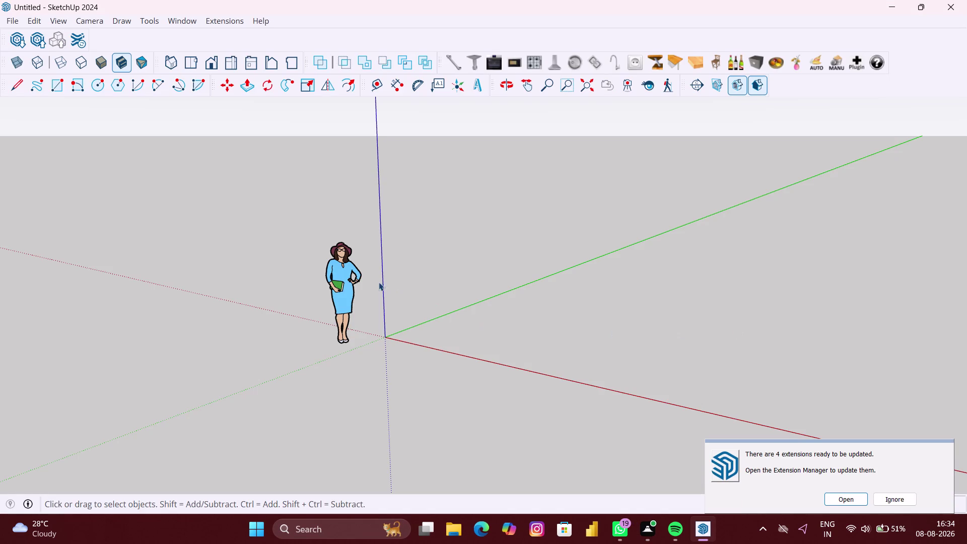
Delete the default human scale figure and orbit around the empty axes.
click(353, 282)
key(Delete)
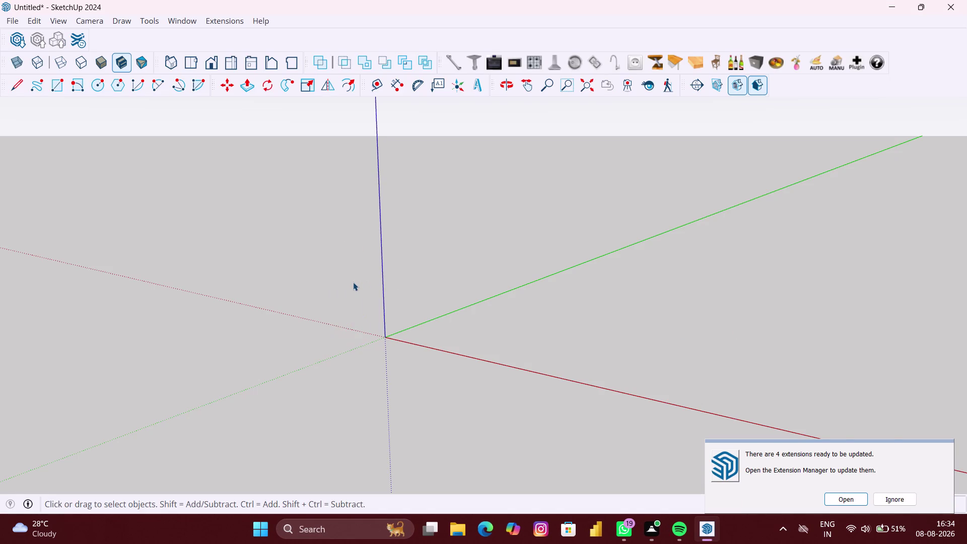
scroll(down, 3)
middle_drag(358, 300, 504, 341)
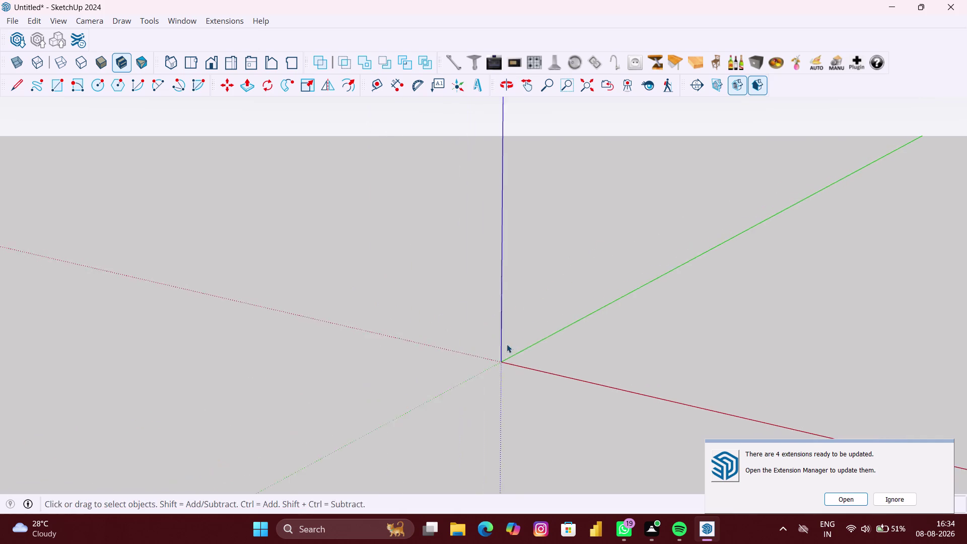
middle_drag(515, 347, 766, 363)
middle_drag(748, 315, 671, 326)
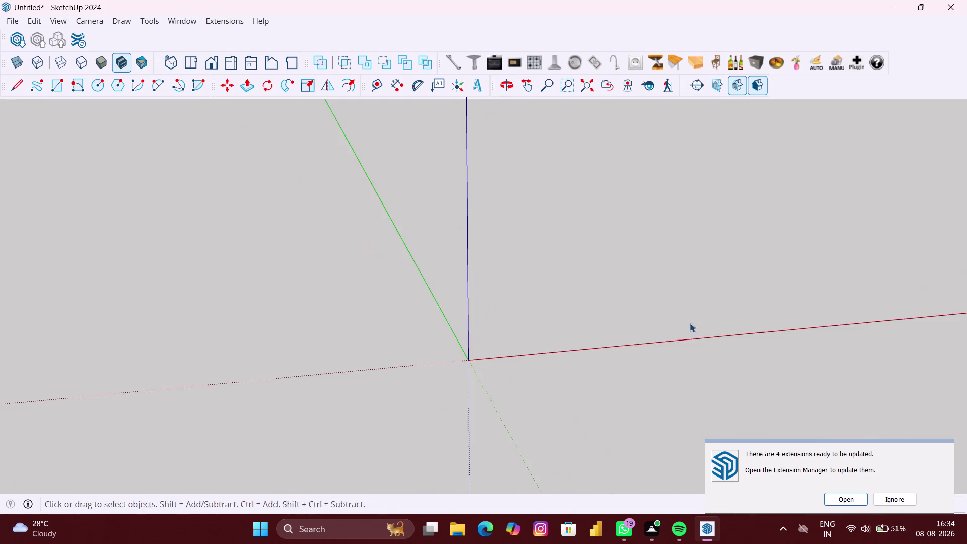
middle_drag(688, 323, 617, 300)
middle_drag(737, 311, 648, 330)
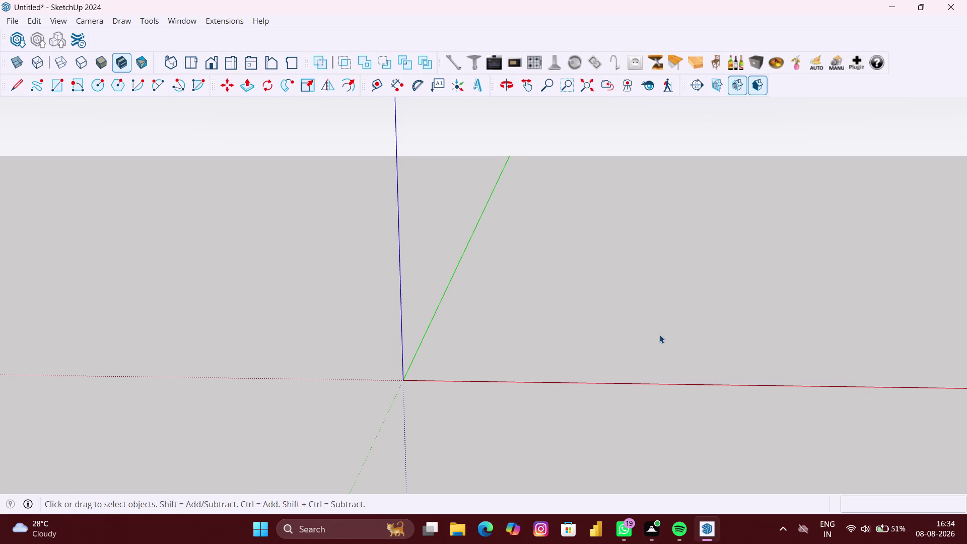
Draw a 10' × 10' floor rectangle on the ground plane.
key(r)
click(571, 246)
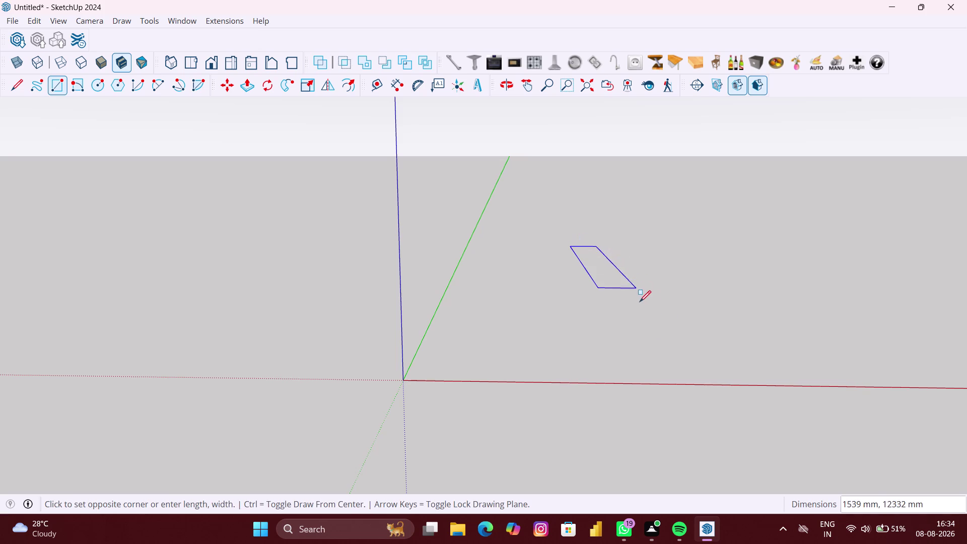
text(10)
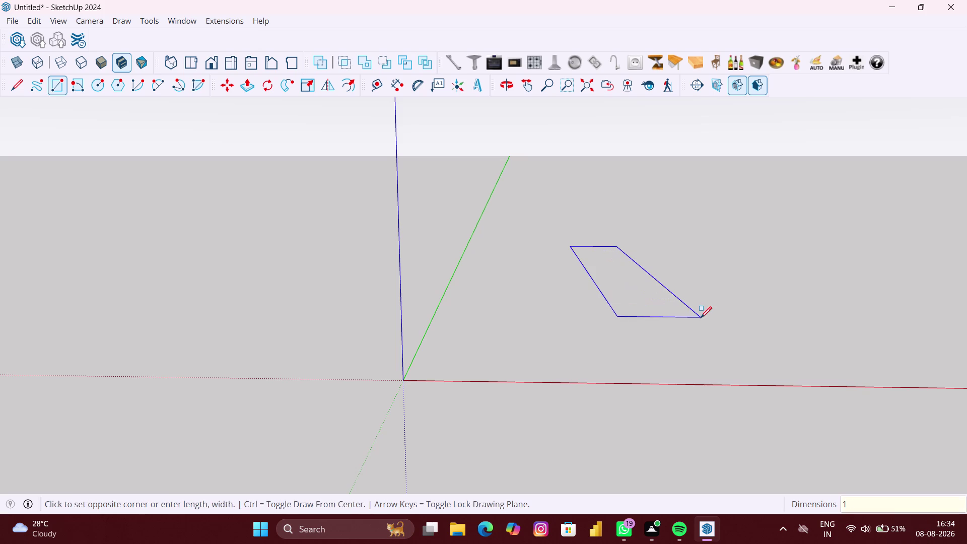
text(',10)
text(')
key(Return)
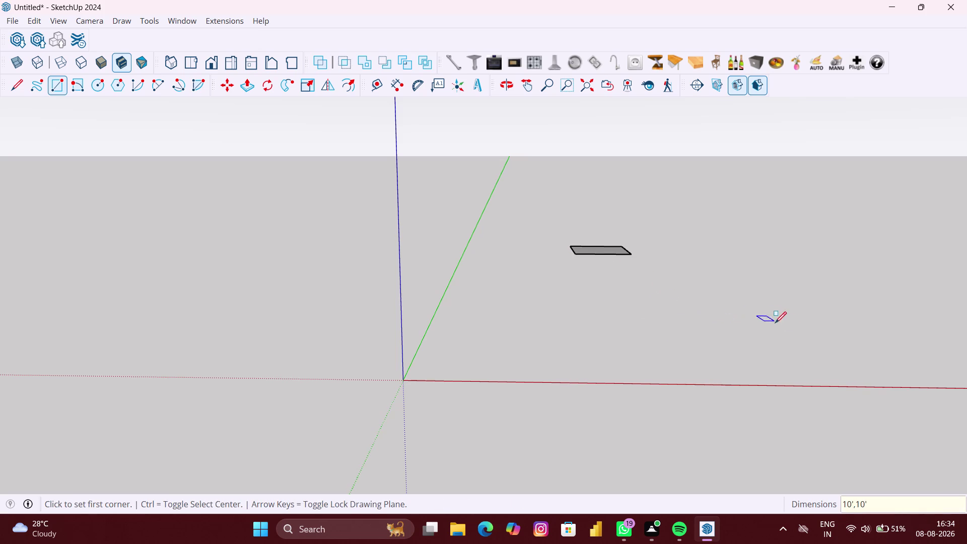
Orbit and zoom to frame the floor square from above.
middle_drag(795, 320, 718, 370)
scroll(up, 3)
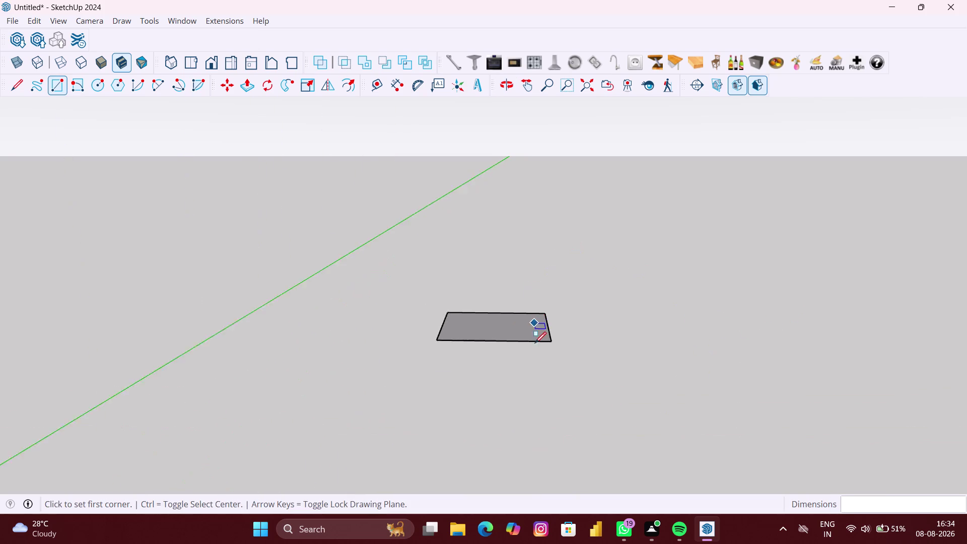
scroll(up, 3)
key(space)
middle_drag(515, 323, 516, 392)
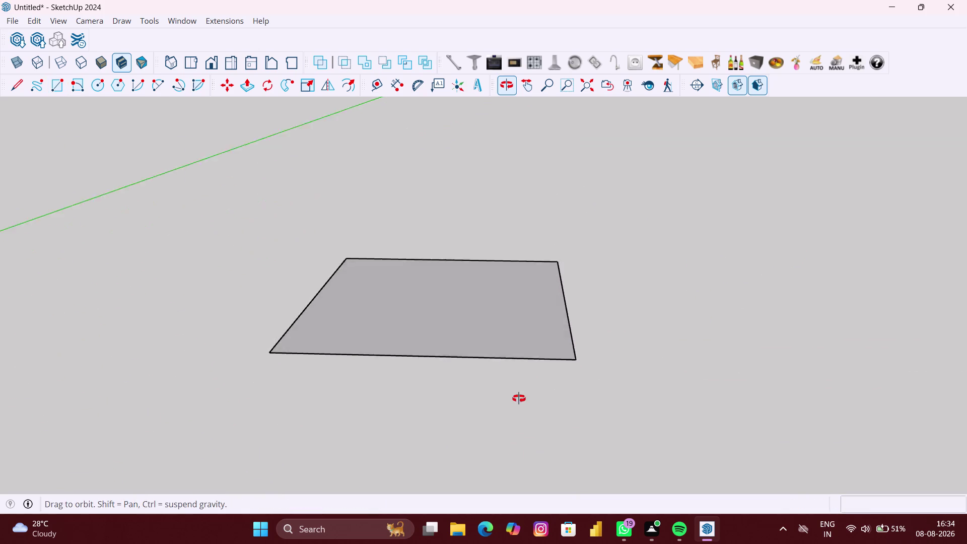
middle_drag(516, 392, 519, 399)
scroll(up, 3)
middle_drag(493, 336, 498, 382)
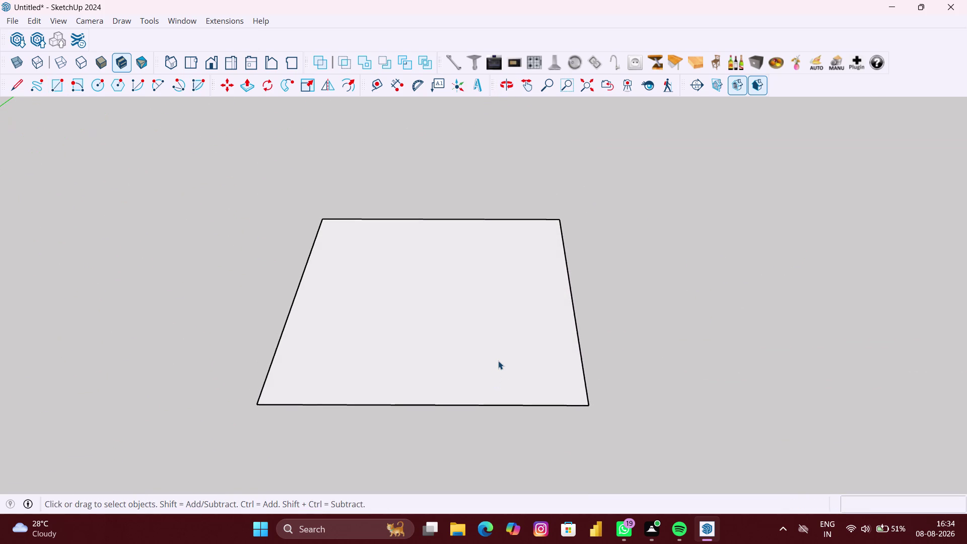
scroll(up, 3)
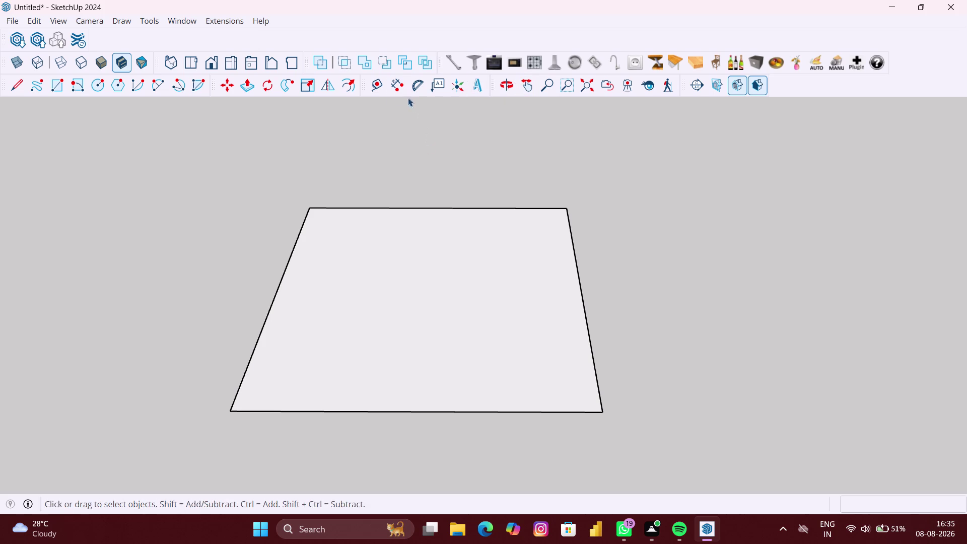
Place a guide 6 inches inside the left floor edge.
click(380, 87)
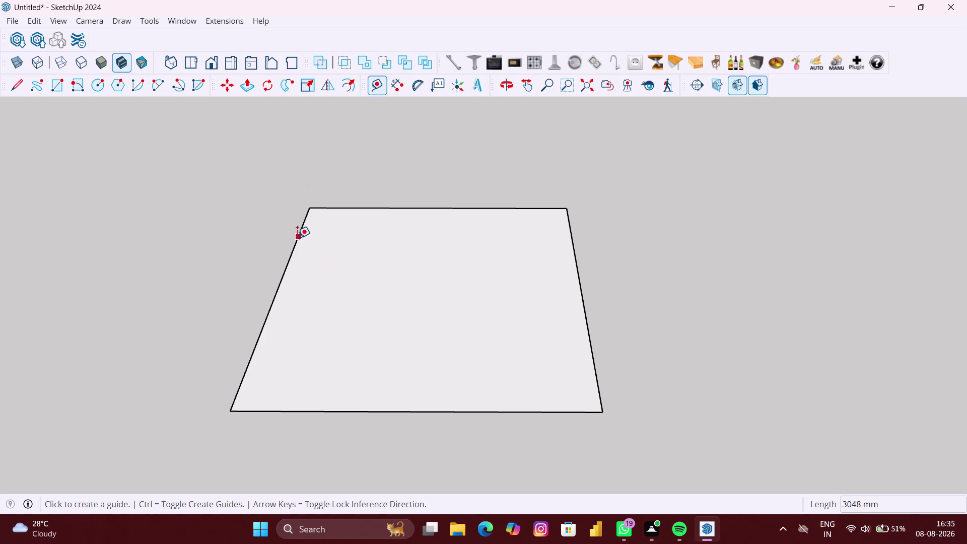
click(297, 237)
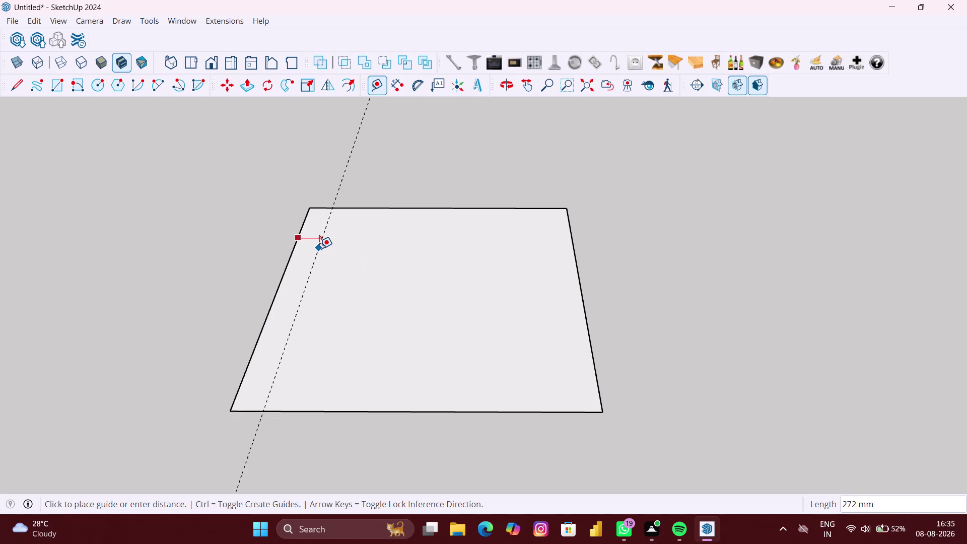
text(6")
key(Return)
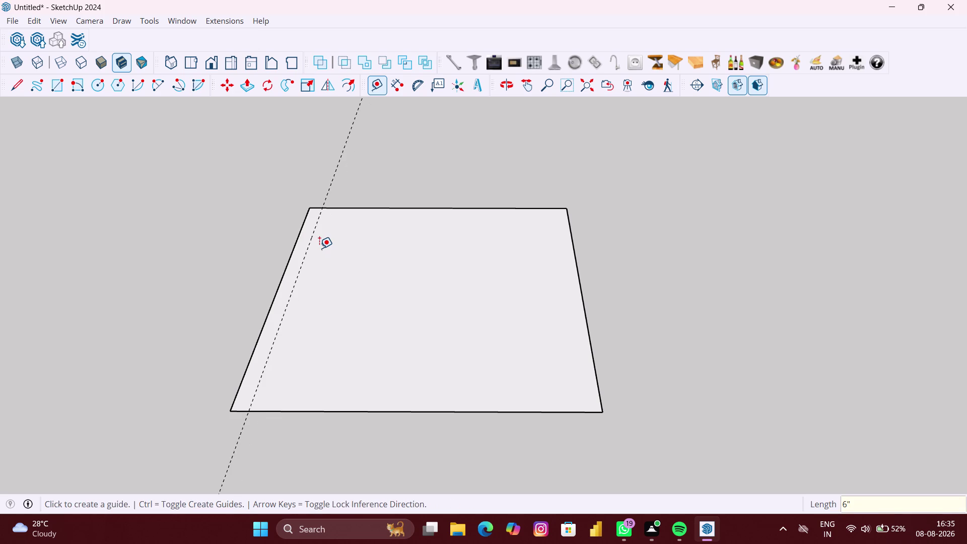
Place a guide 9 inches inside the back floor edge.
click(429, 208)
text(9)
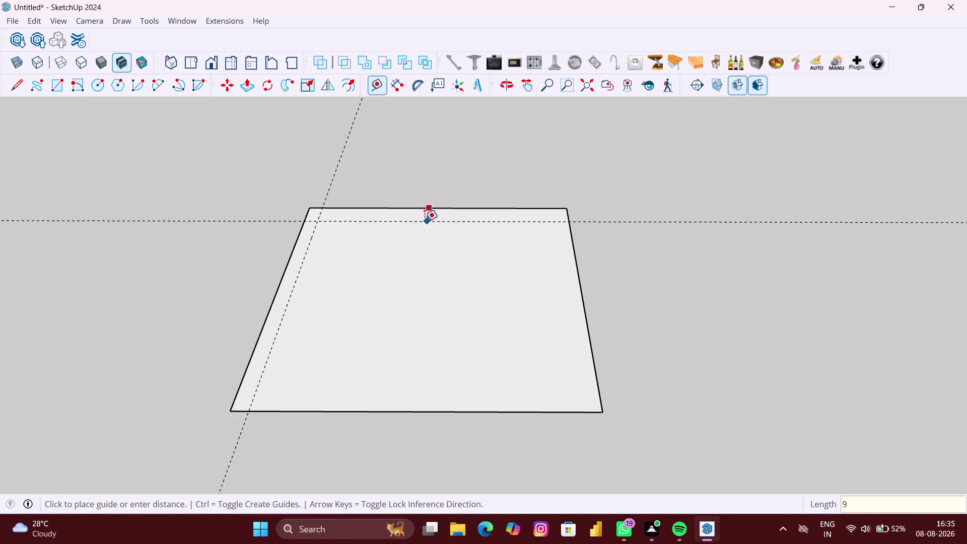
text(")
key(Return)
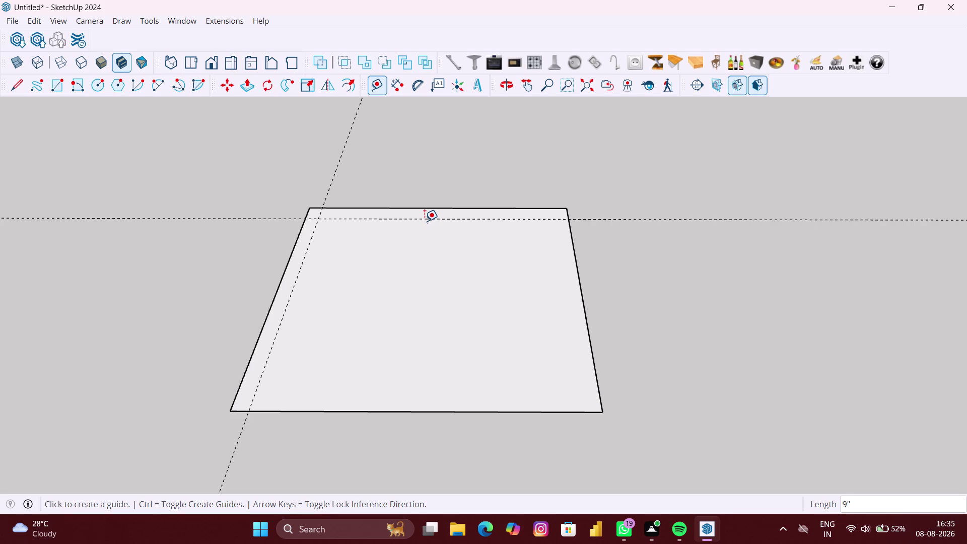
Place a guide 1190 mm beyond the 6-inch left guide.
click(324, 214)
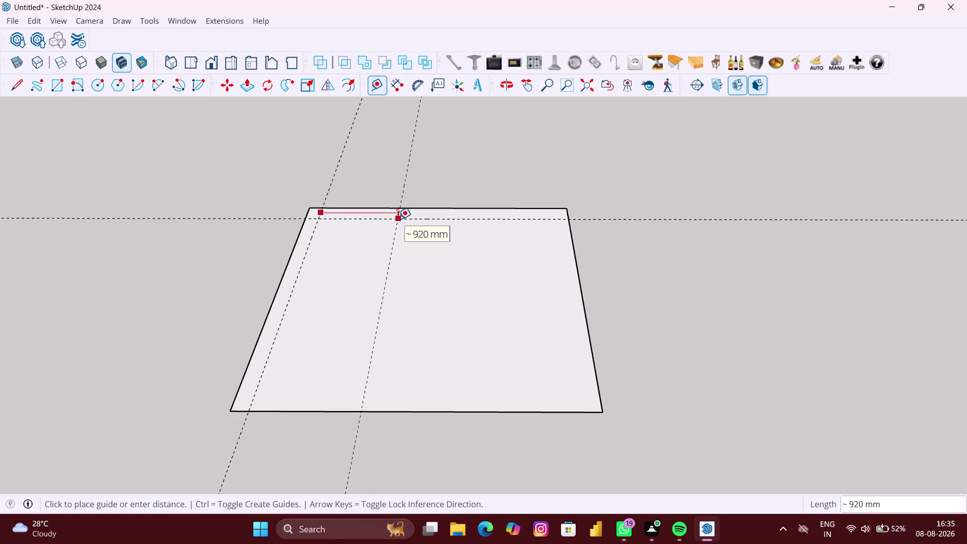
text(119)
key(0)
text(MM)
key(Return)
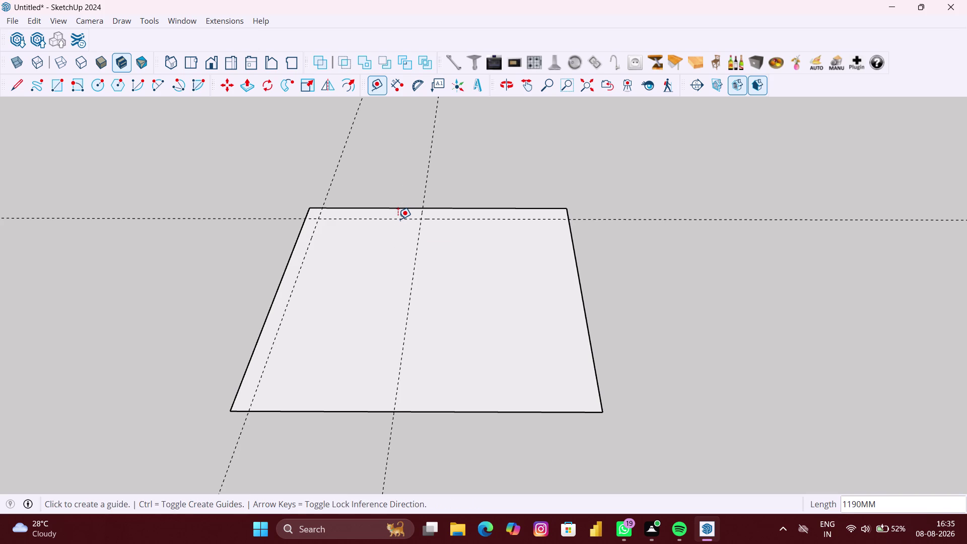
click(422, 198)
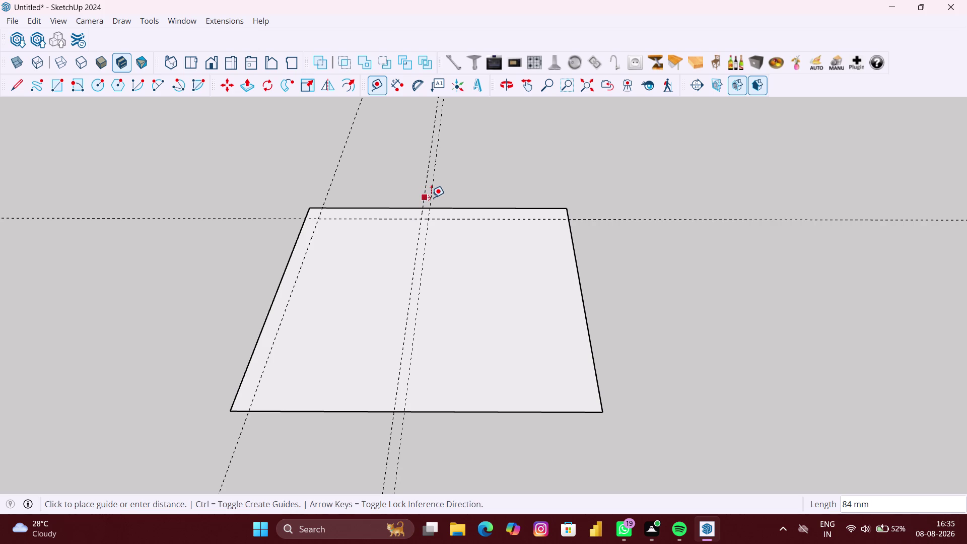
Place a guide 6 inches beyond the 1190 mm guide.
key(6)
key(shift+quotedbl)
key(Return)
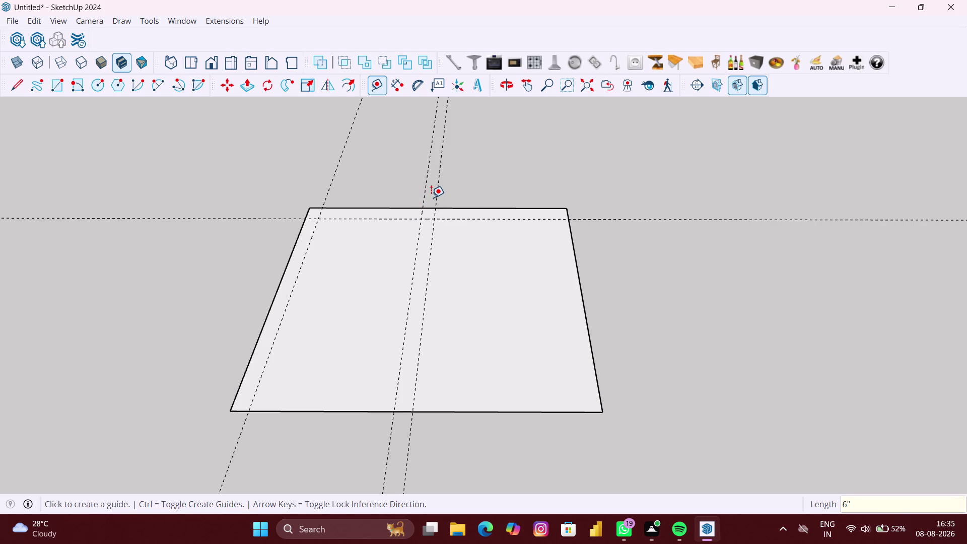
key(space)
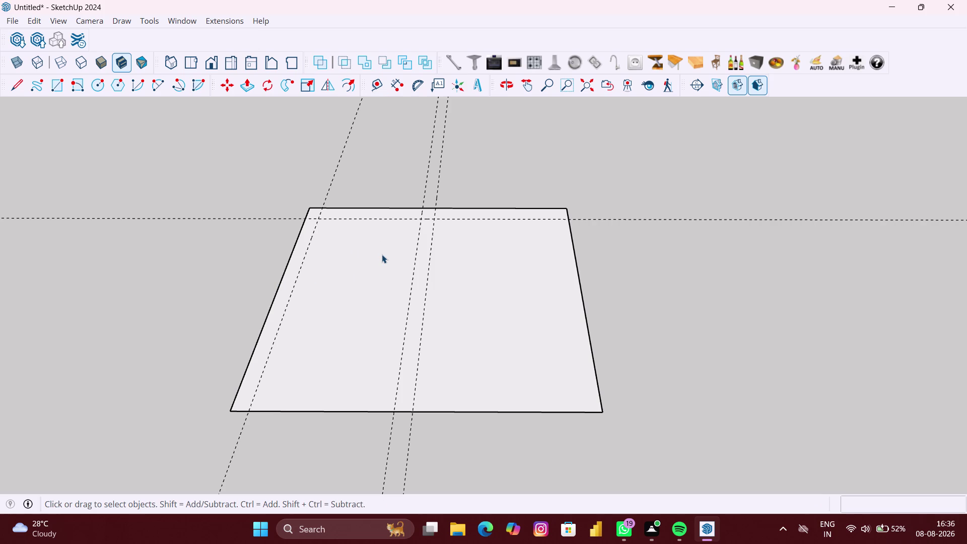
click(377, 90)
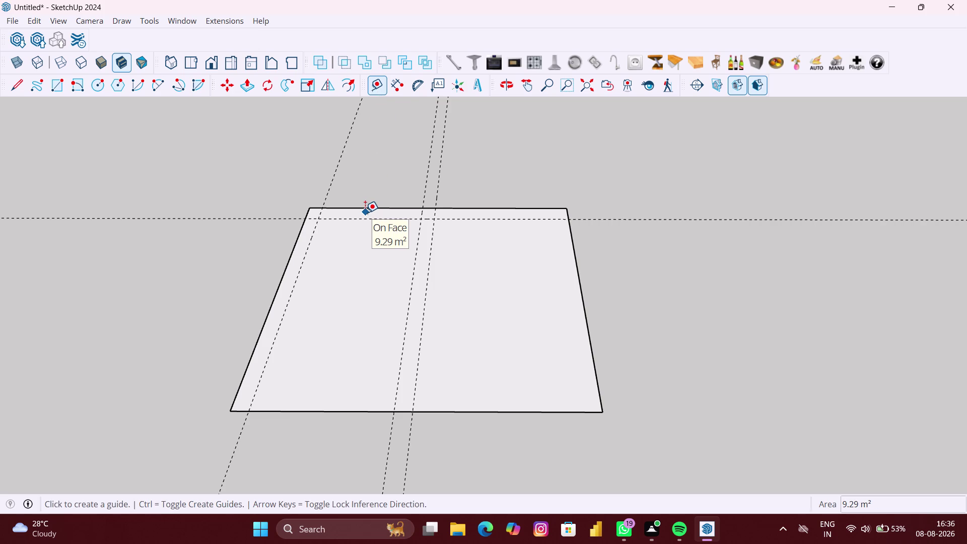
click(375, 221)
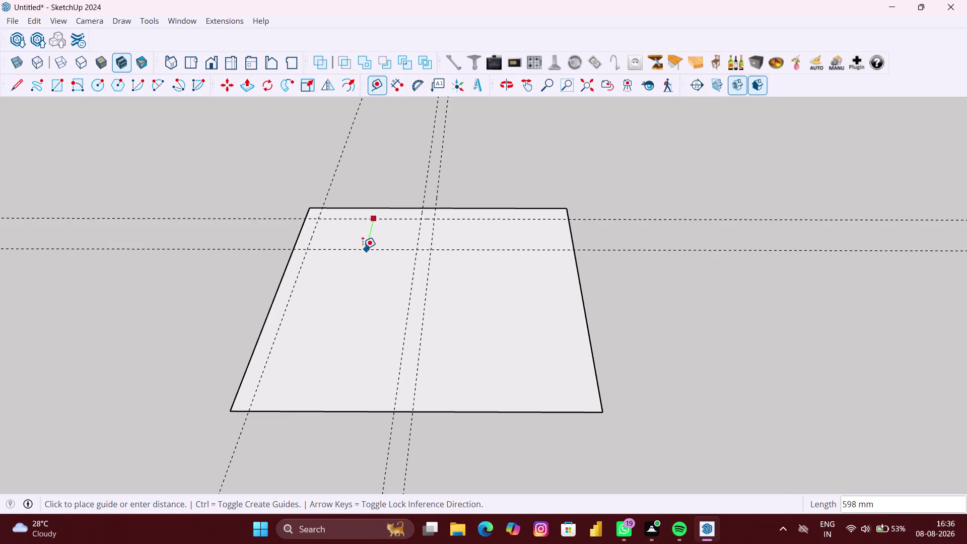
Add a 380 mm guide forward of the 9-inch back guide, direction locked with the arrow key.
key(Up)
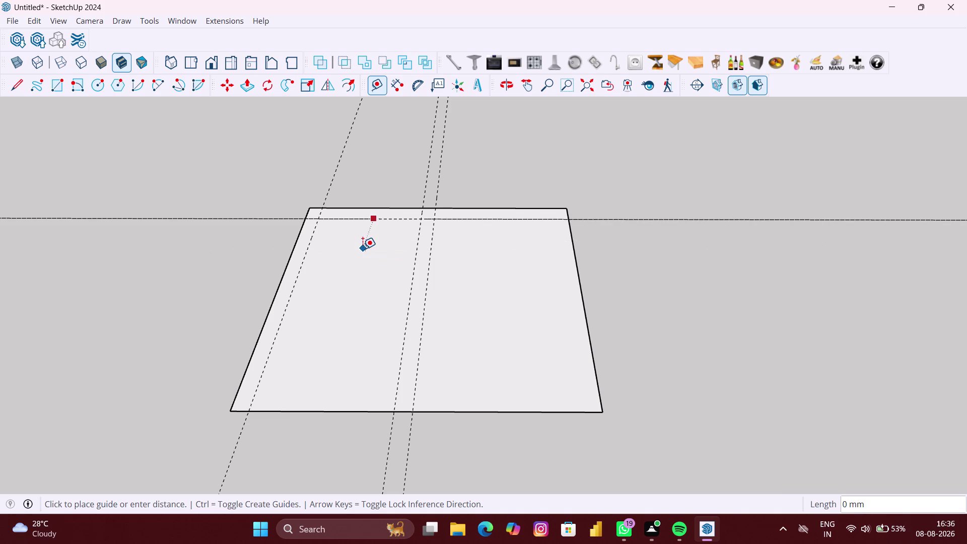
key(Up)
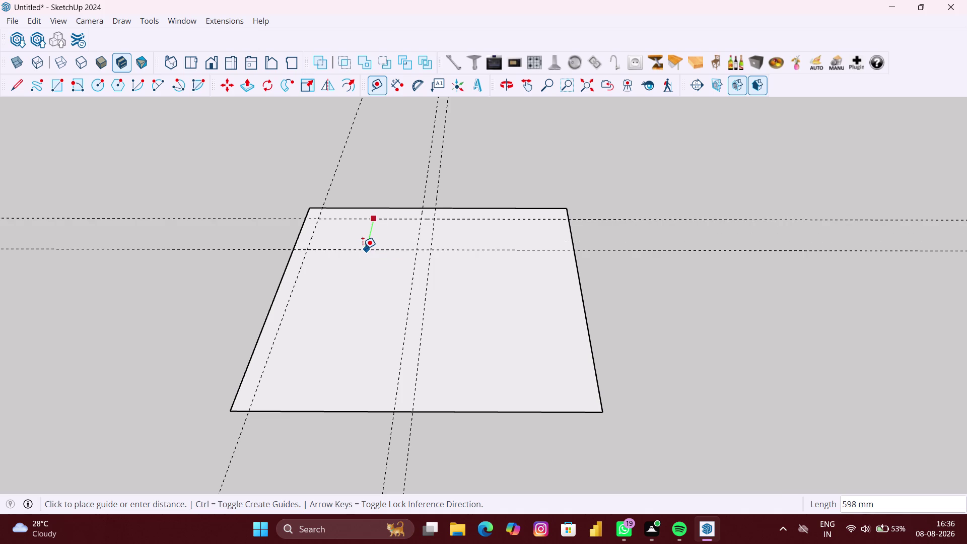
text(380)
text(MM)
key(Return)
key(space)
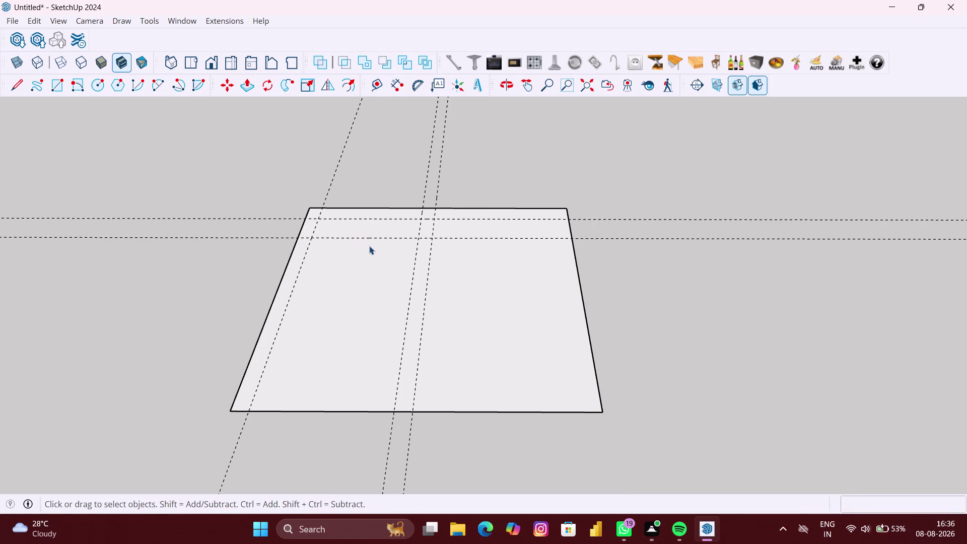
scroll(down, 3)
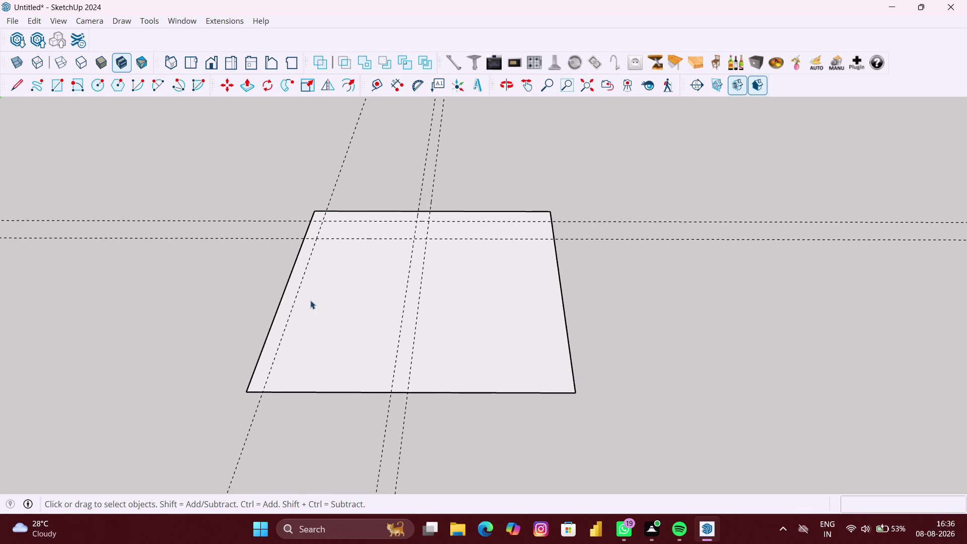
scroll(down, 3)
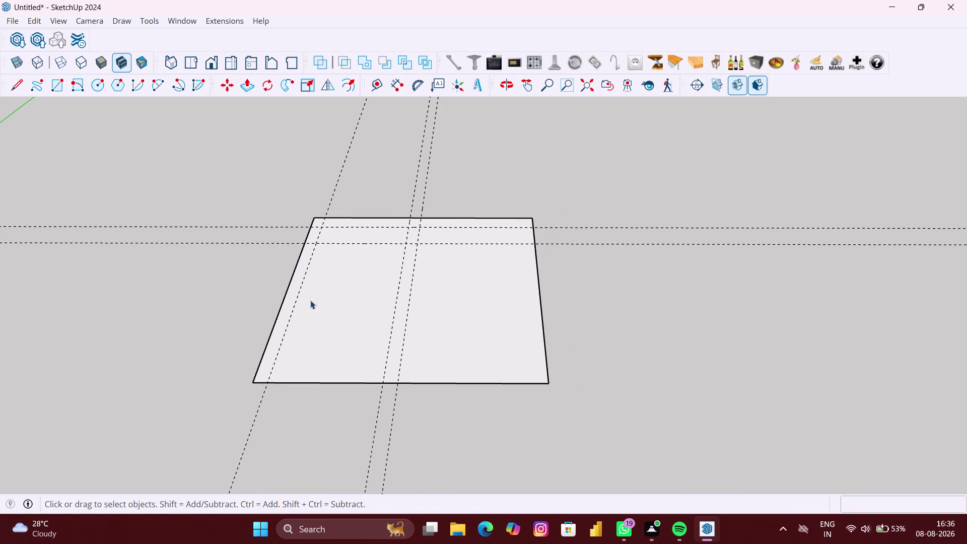
Cancel the first rectangle and make a group for the strip outline.
key(r)
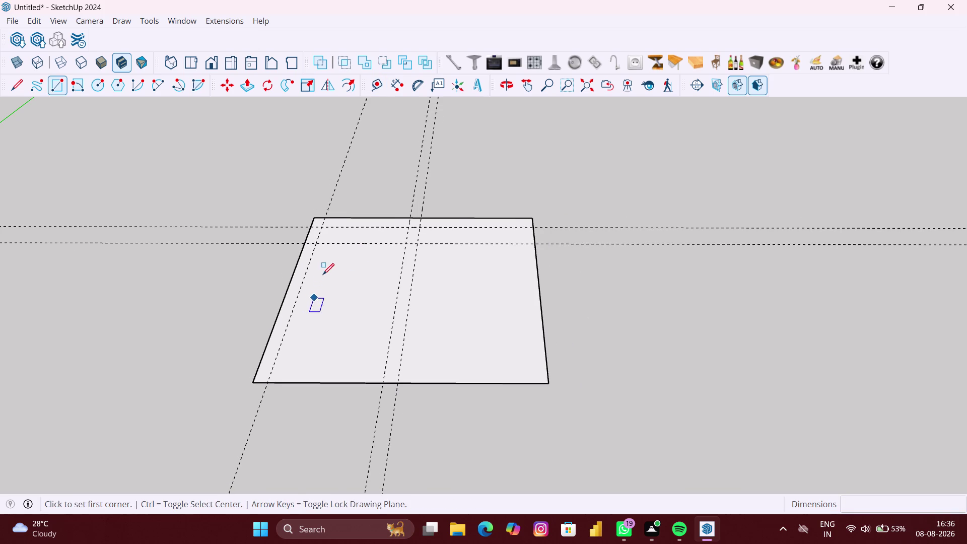
scroll(up, 3)
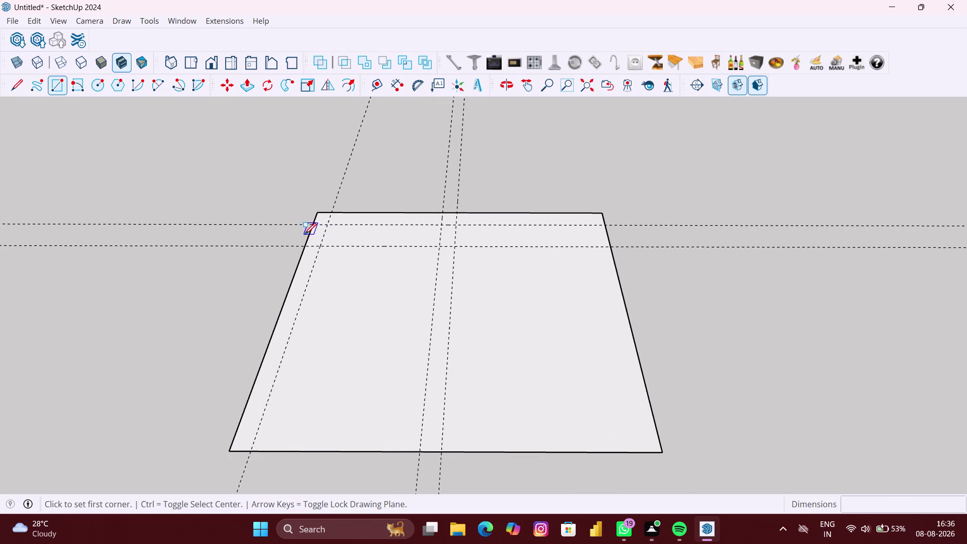
scroll(up, 3)
scroll(up, 3)
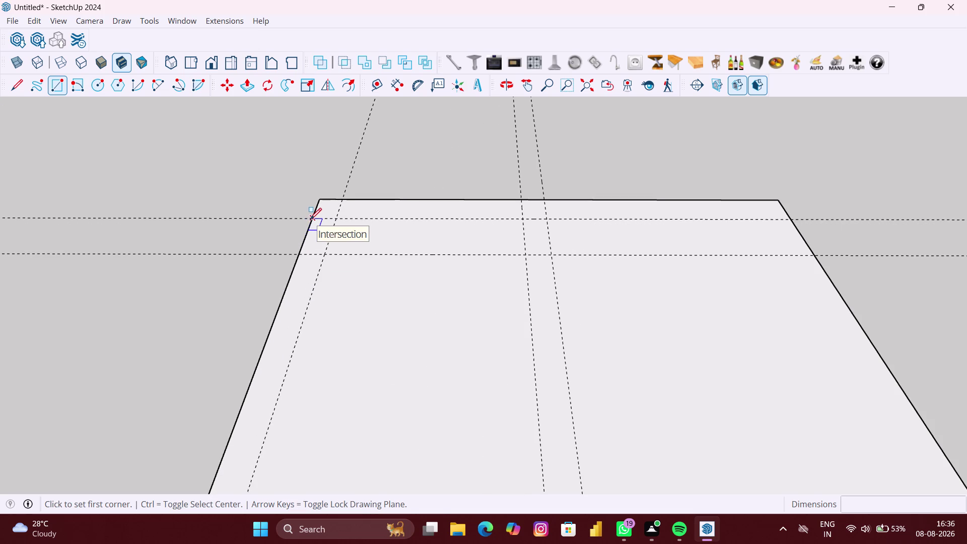
click(310, 219)
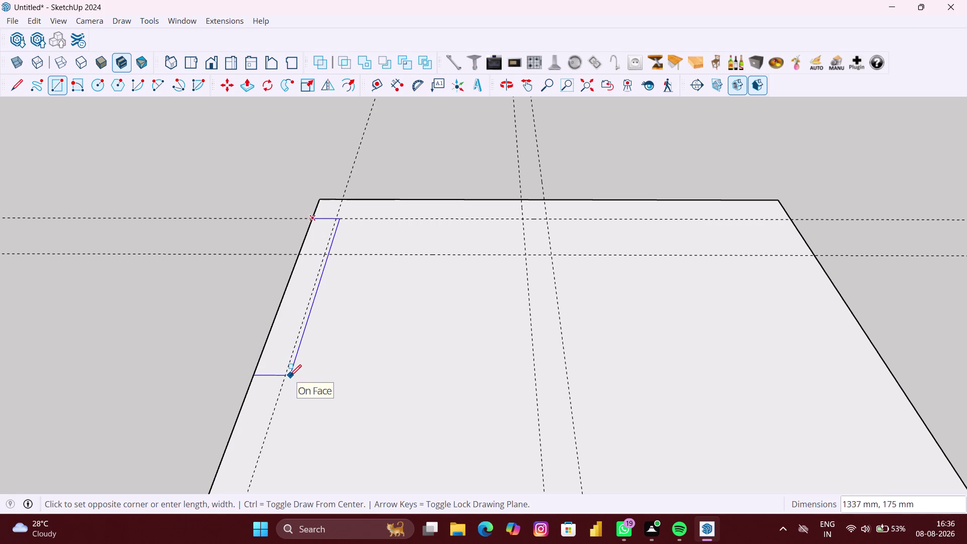
key(Escape)
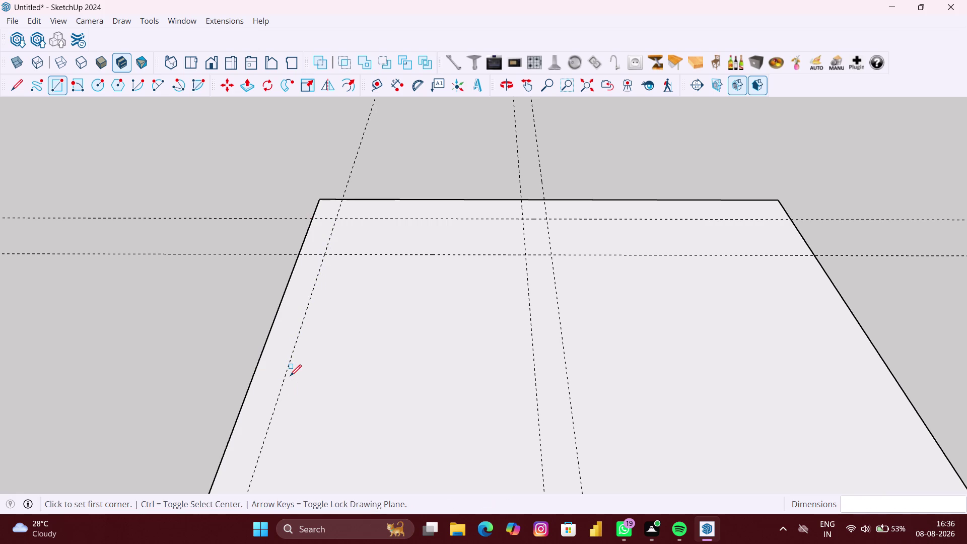
right_click(229, 345)
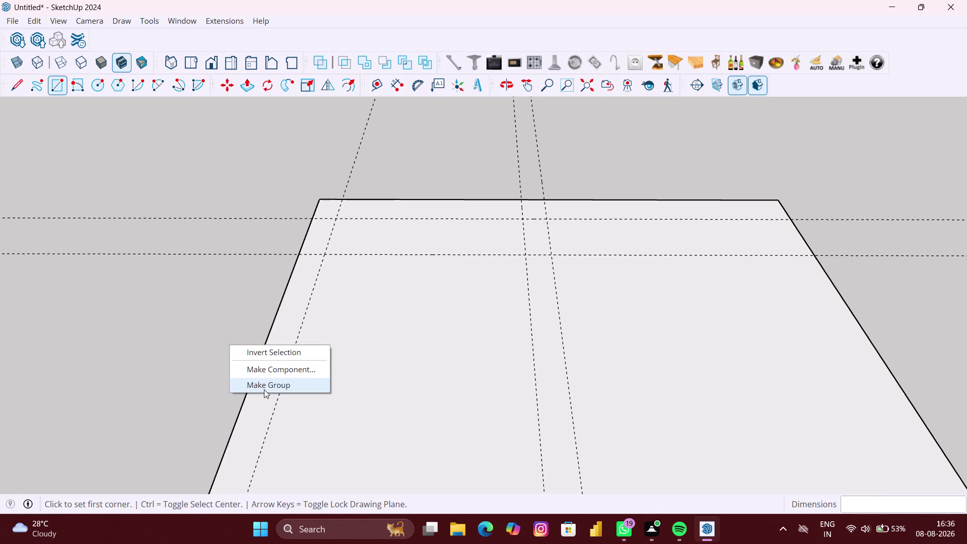
click(264, 388)
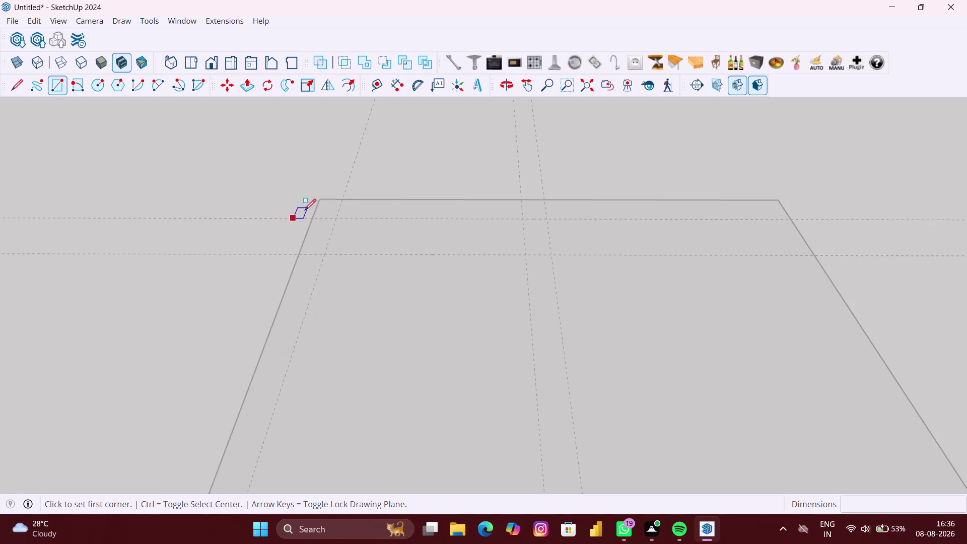
Draw the left, back and right strips along the guides and close the group.
click(314, 220)
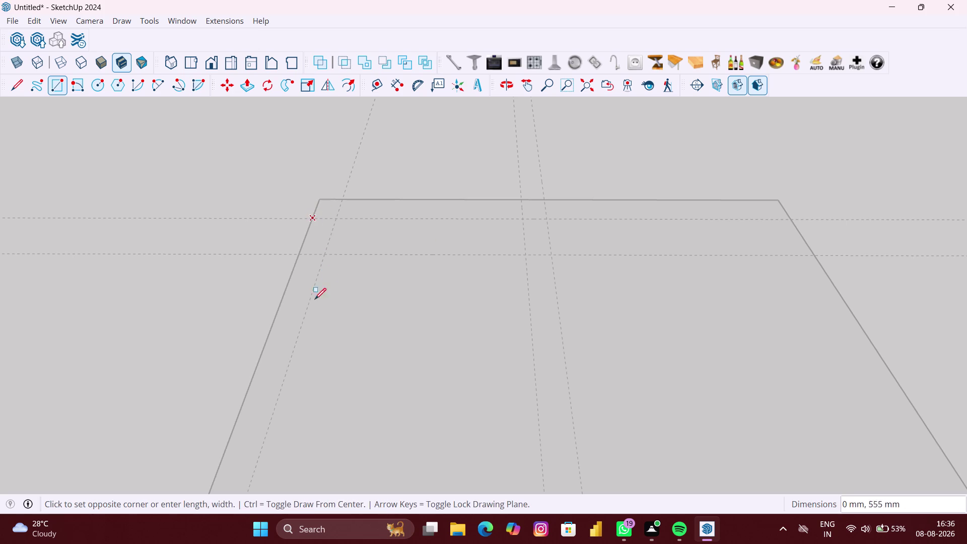
click(278, 395)
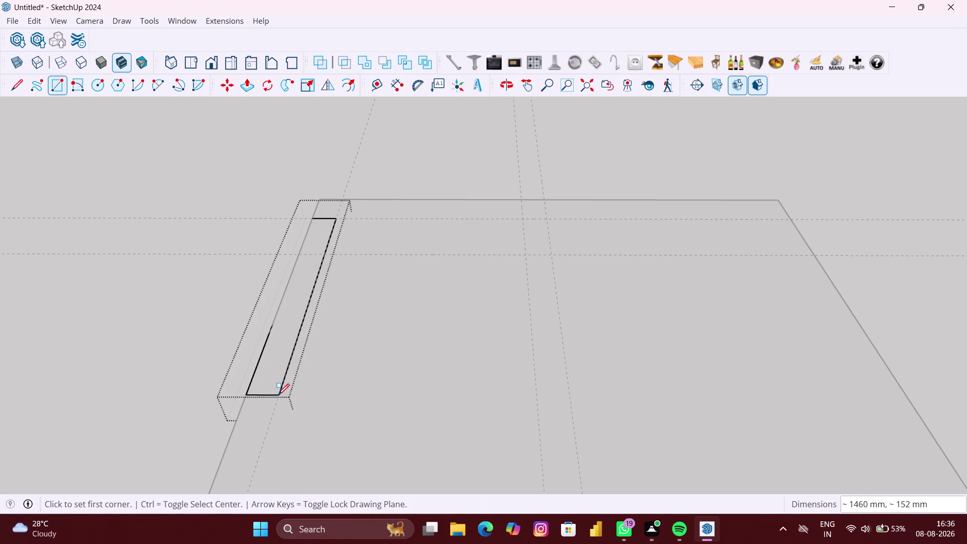
click(321, 198)
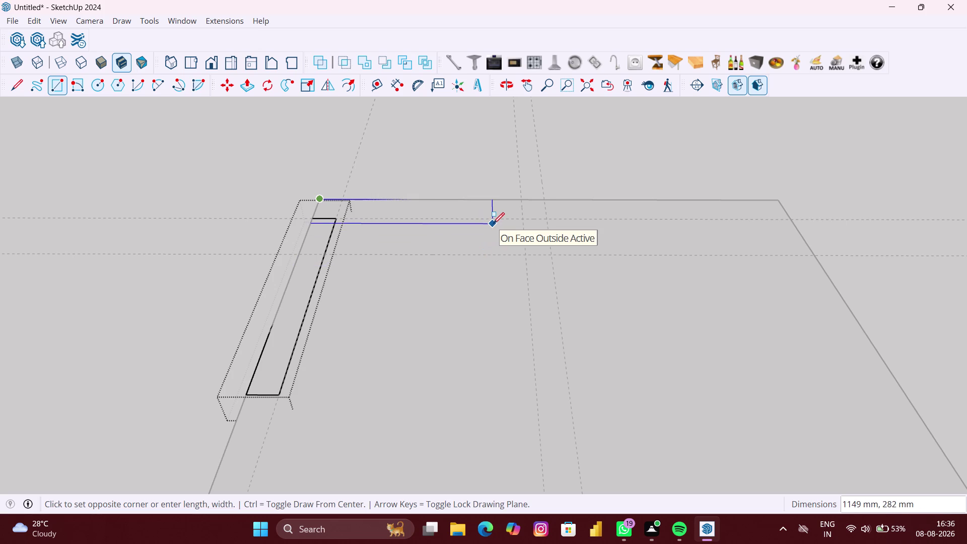
click(547, 219)
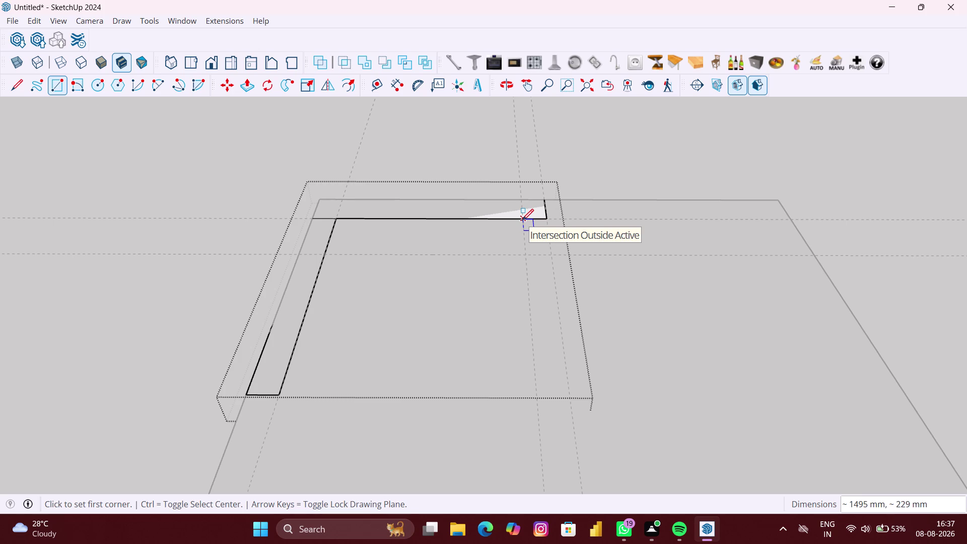
click(522, 220)
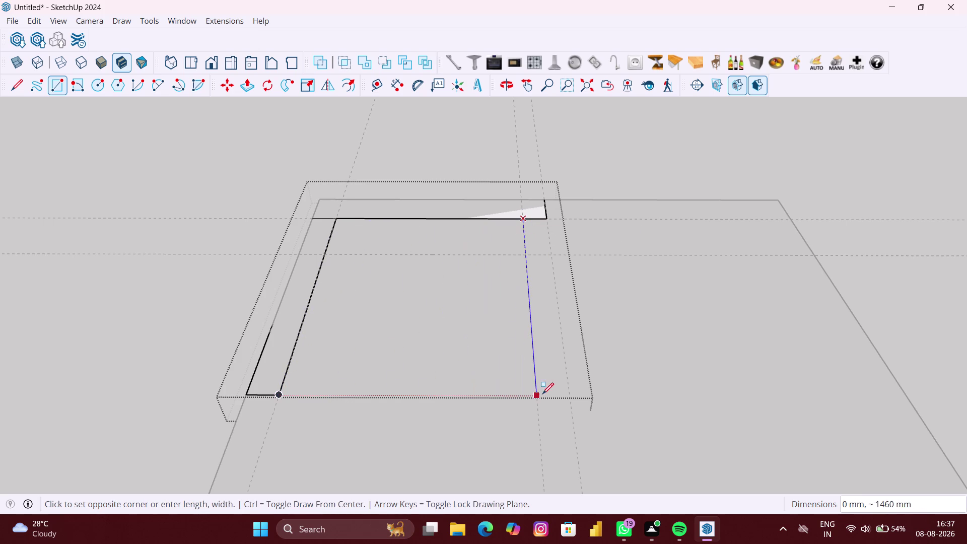
click(569, 394)
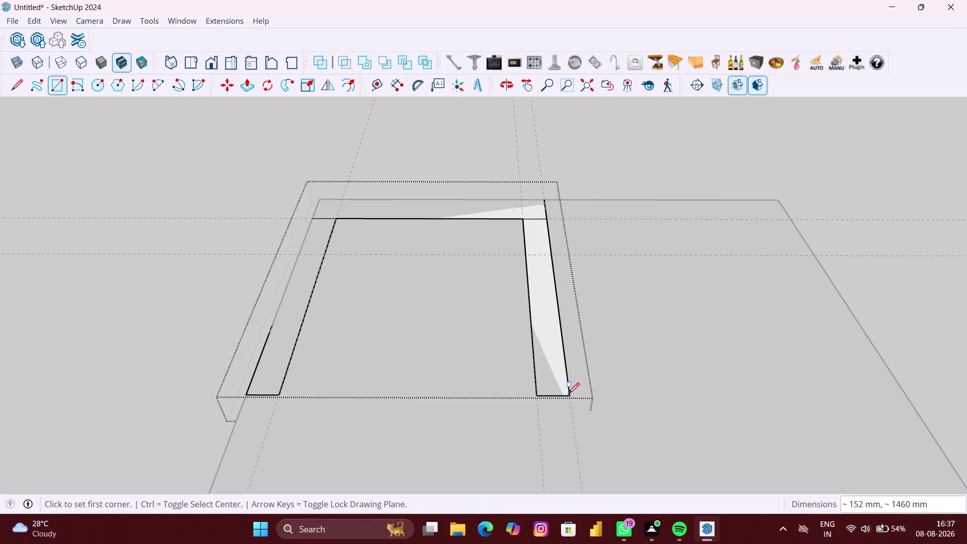
key(space)
click(598, 381)
Delete the selected floor geometry and remove all guides with Edit > Delete Guides.
scroll(down, 3)
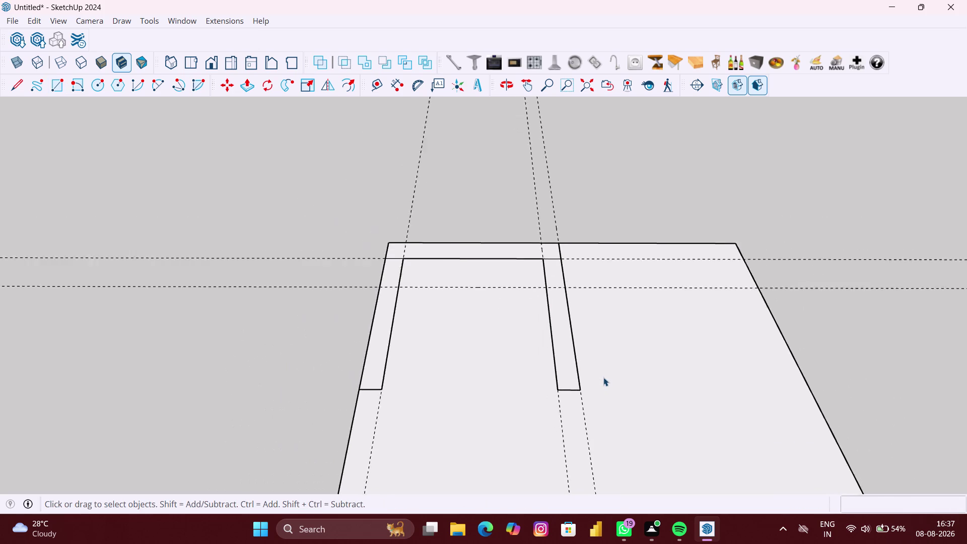
scroll(down, 3)
click(505, 408)
click(505, 408)
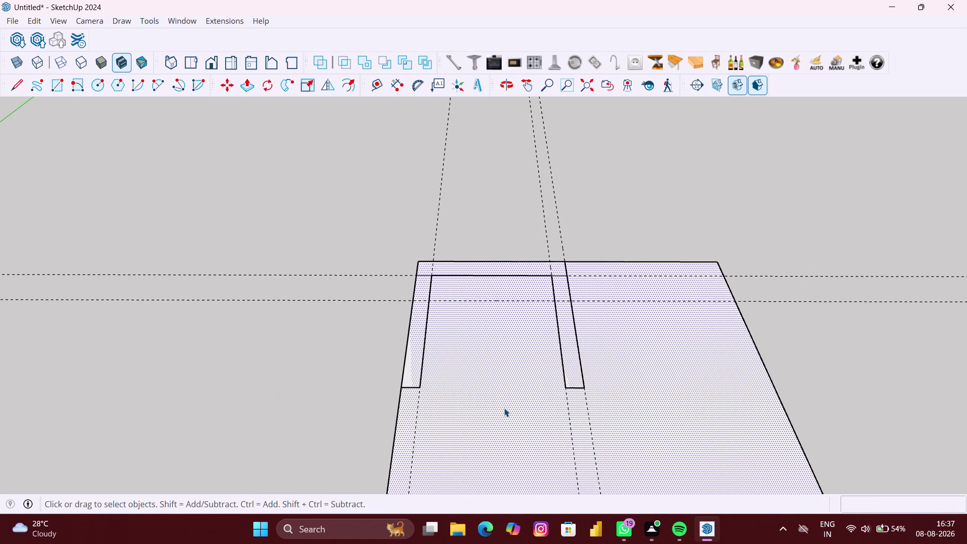
click(344, 418)
scroll(up, 3)
click(468, 411)
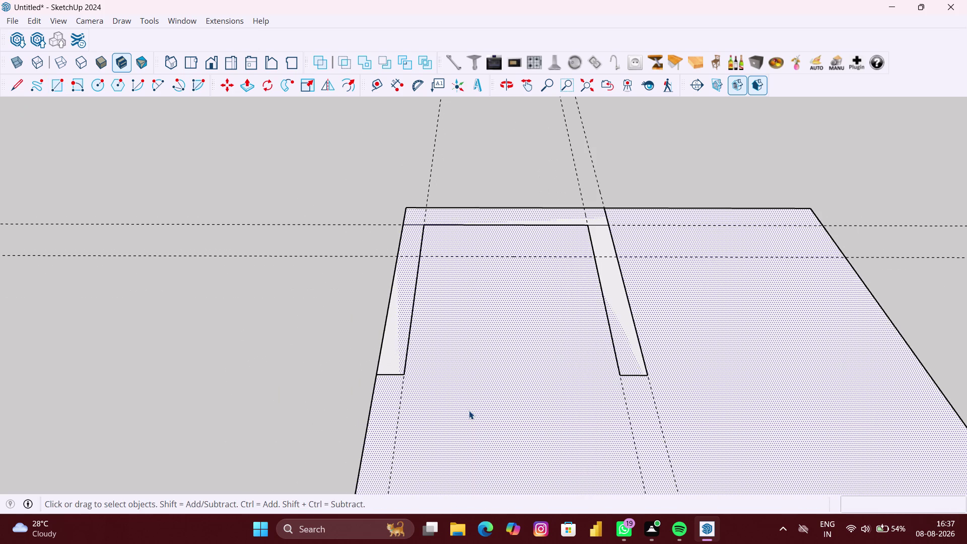
key(Delete)
scroll(up, 3)
click(581, 379)
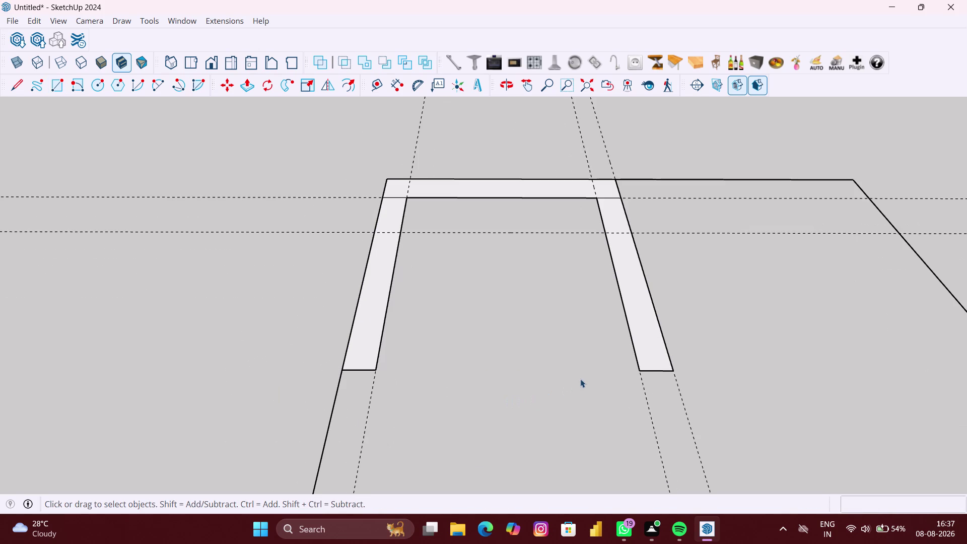
scroll(down, 3)
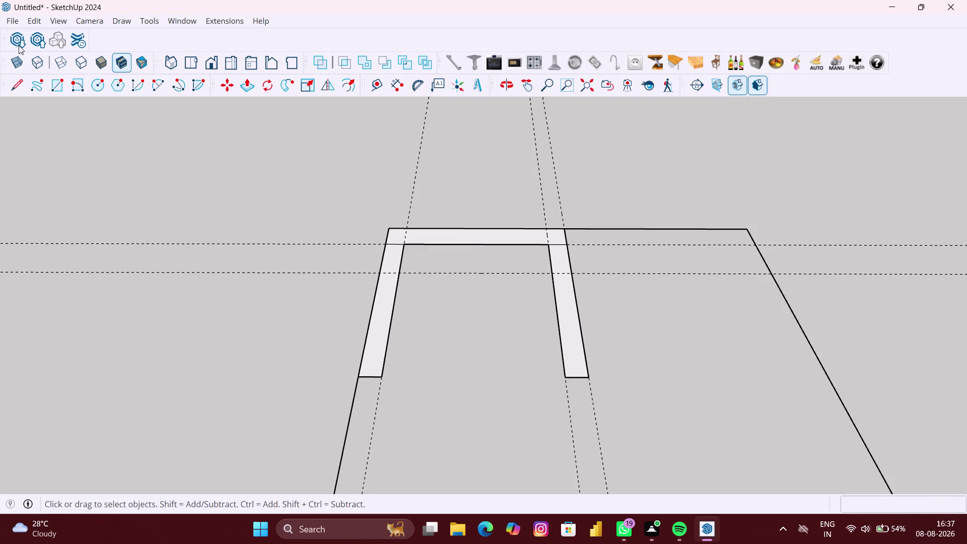
click(34, 19)
click(73, 146)
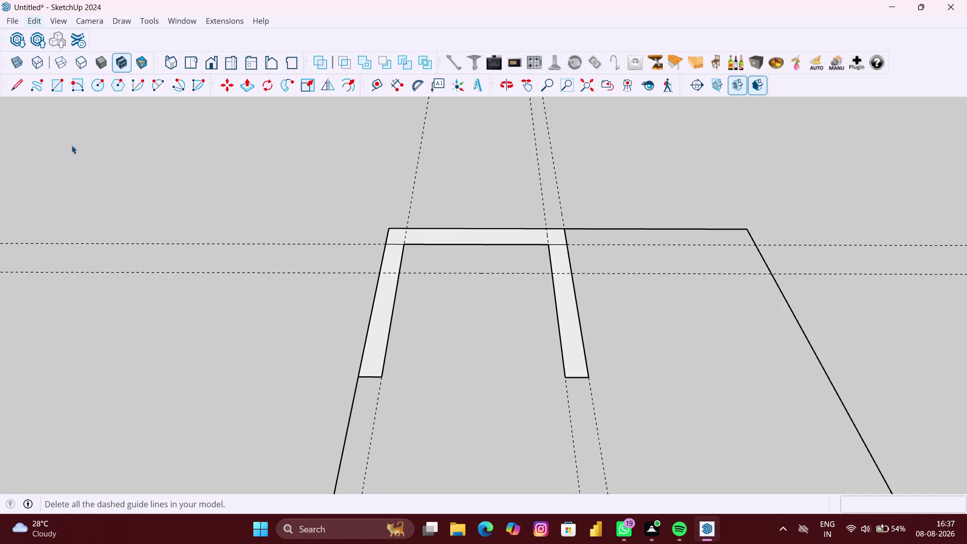
Box-select and delete the remaining floor edges around the strips.
middle_drag(471, 287, 510, 209)
drag(830, 285, 736, 272)
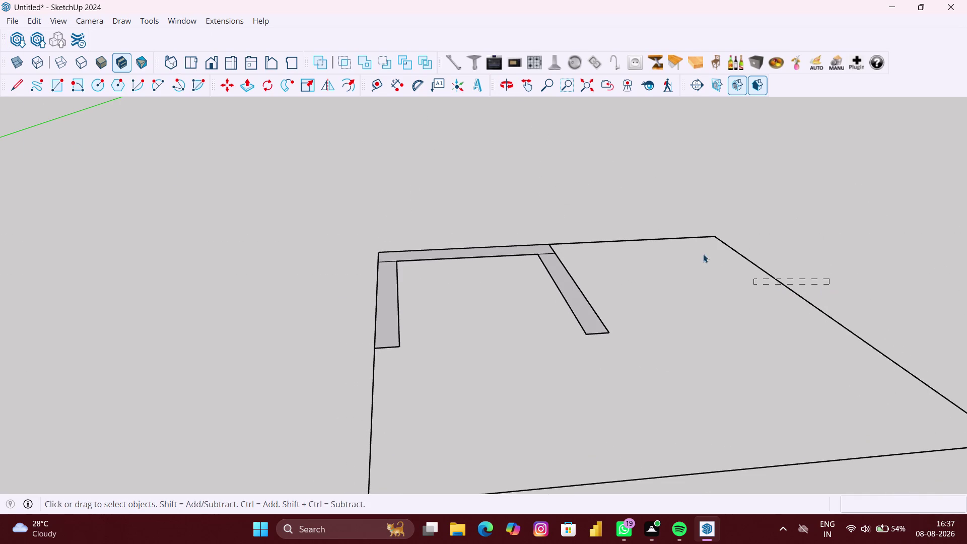
drag(736, 271, 655, 214)
key(Delete)
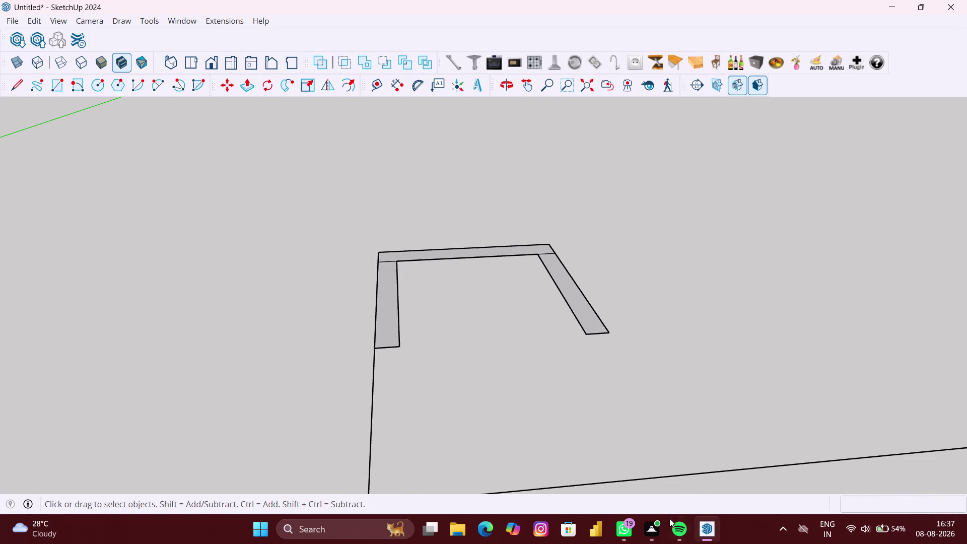
scroll(down, 3)
drag(664, 491, 593, 468)
key(Delete)
drag(419, 444, 293, 418)
key(Delete)
scroll(down, 3)
Orbit around the remaining U-shaped strips to view them from the front.
middle_drag(625, 428, 497, 417)
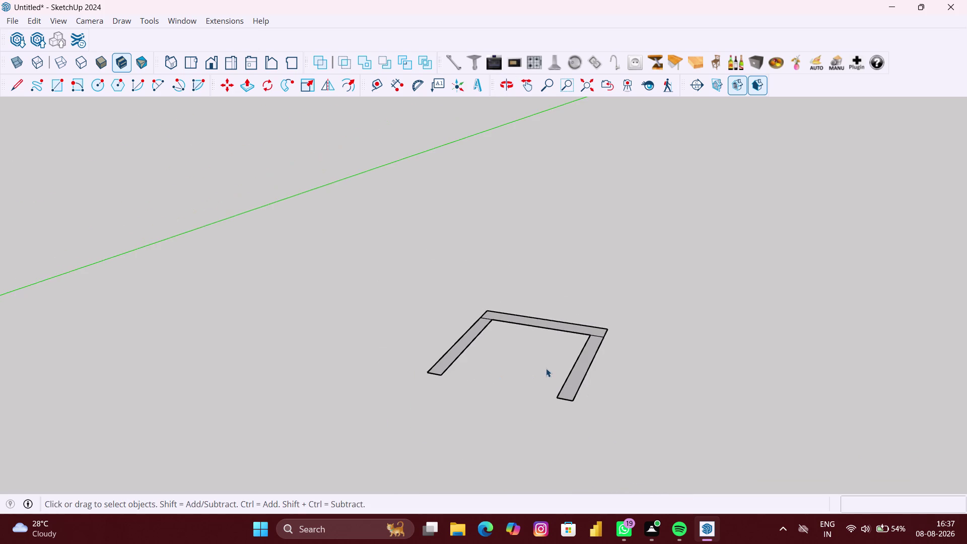
scroll(up, 3)
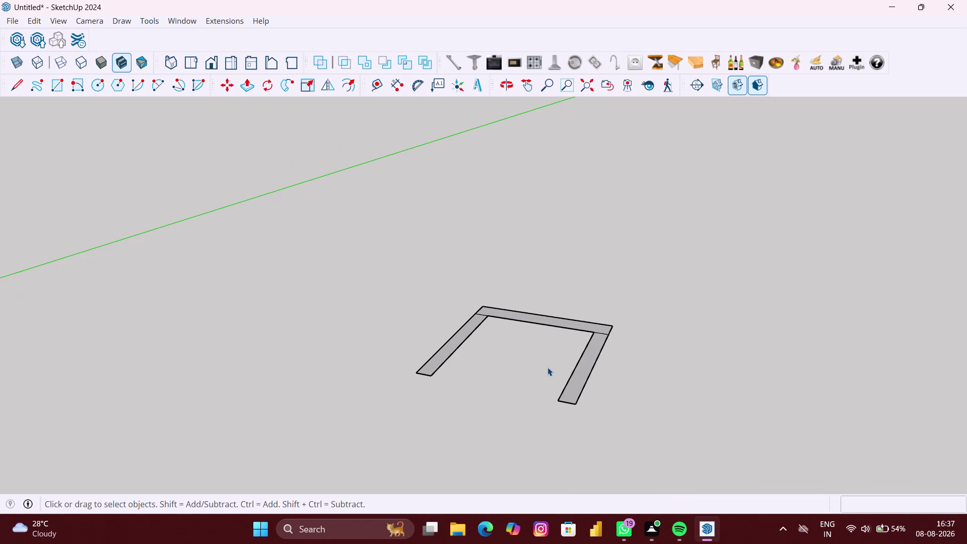
scroll(down, 3)
middle_drag(546, 363, 617, 370)
scroll(up, 3)
middle_drag(472, 324, 525, 336)
scroll(up, 3)
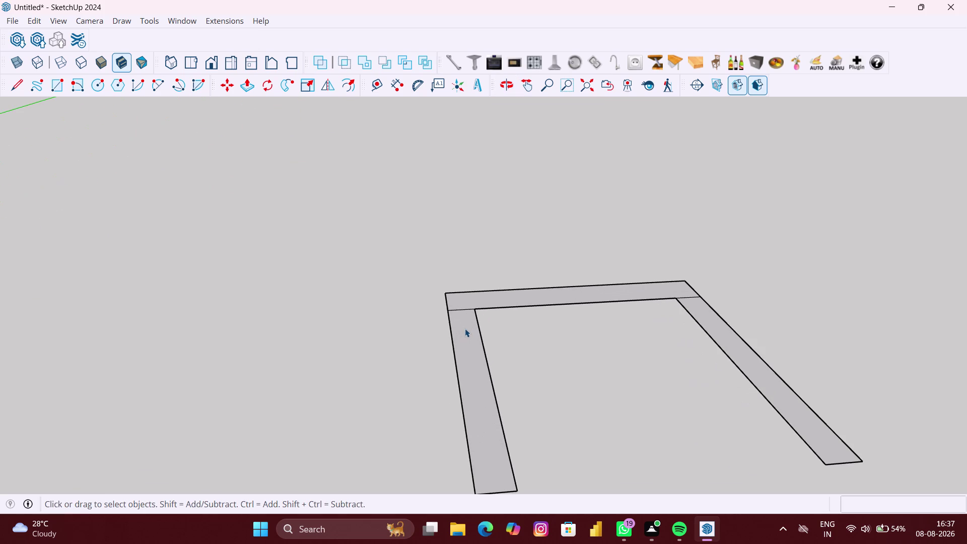
scroll(down, 3)
middle_drag(571, 318, 562, 316)
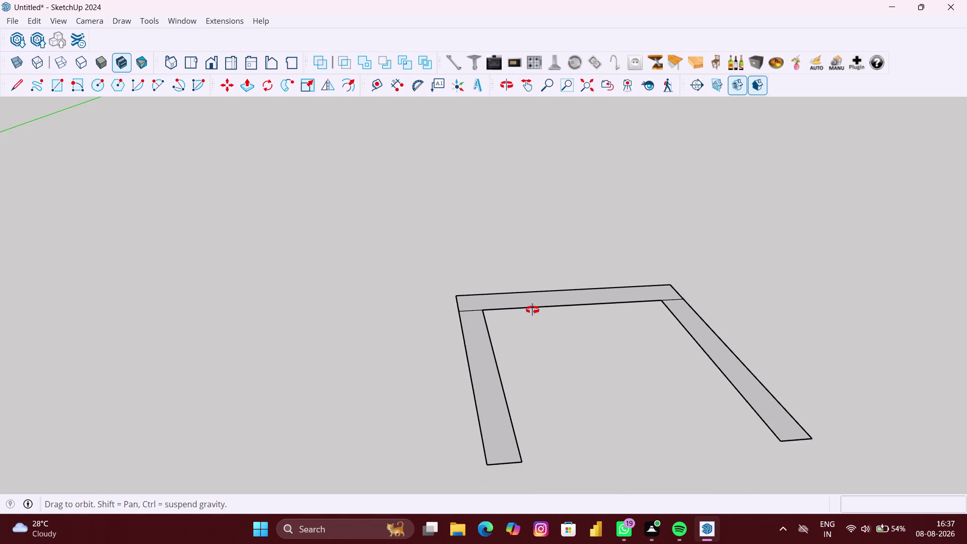
middle_drag(561, 315, 502, 312)
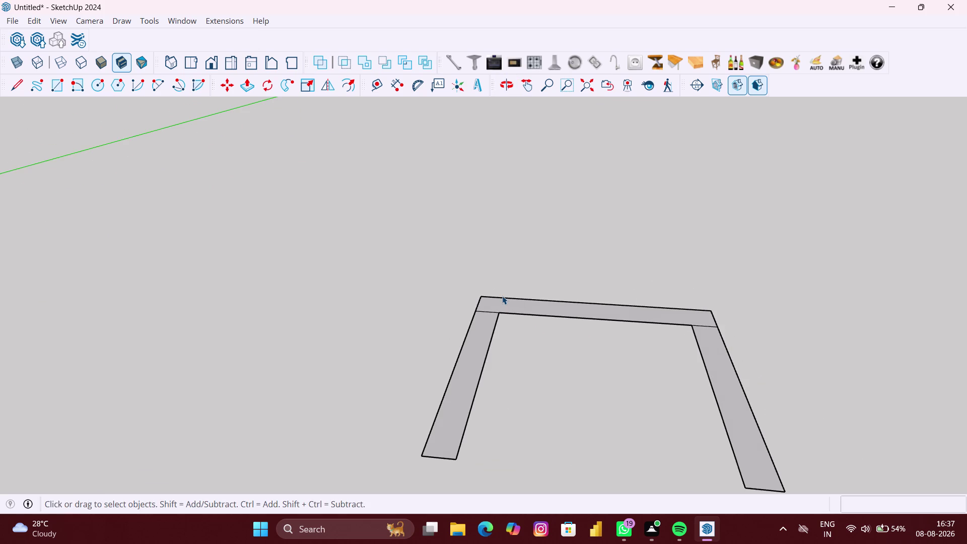
key(p)
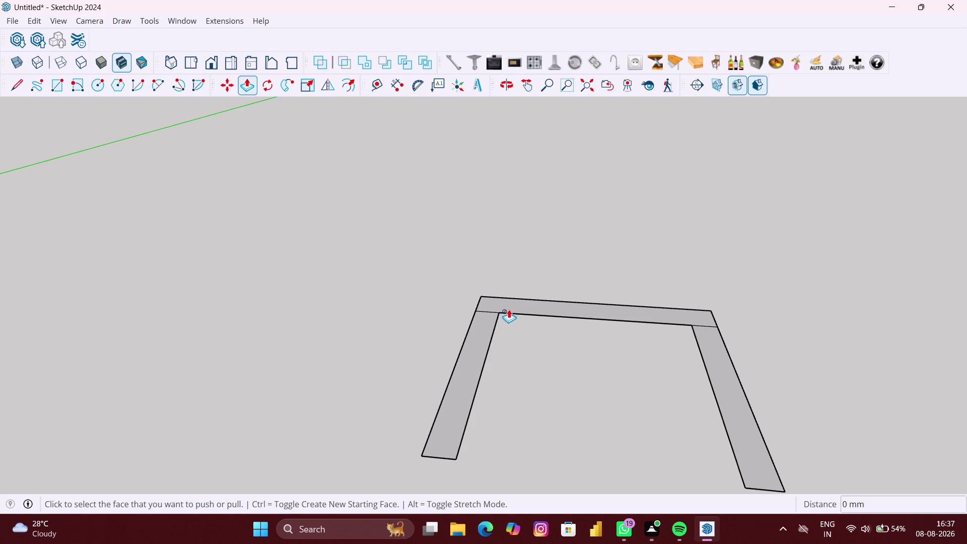
key(space)
double_click(484, 309)
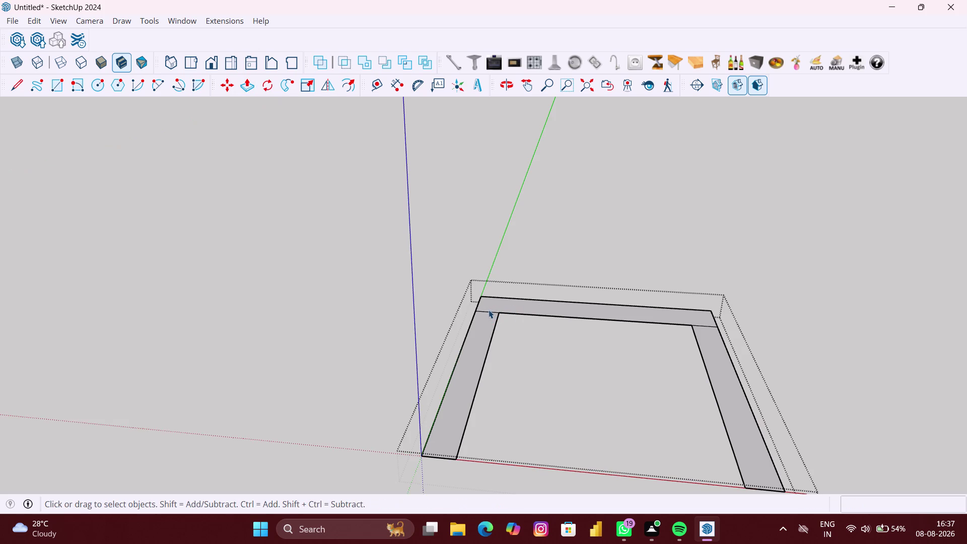
key(p)
click(483, 335)
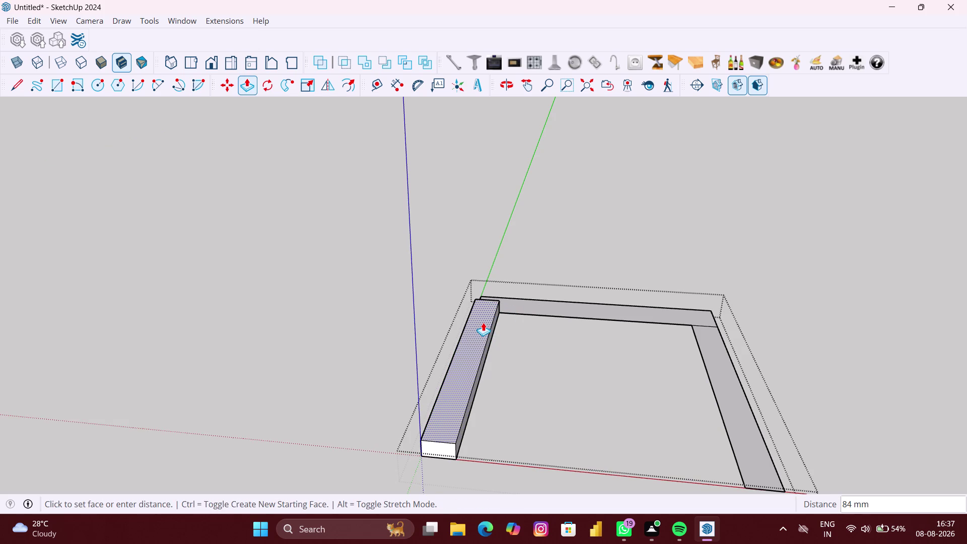
text(3000)
text(MM)
key(Return)
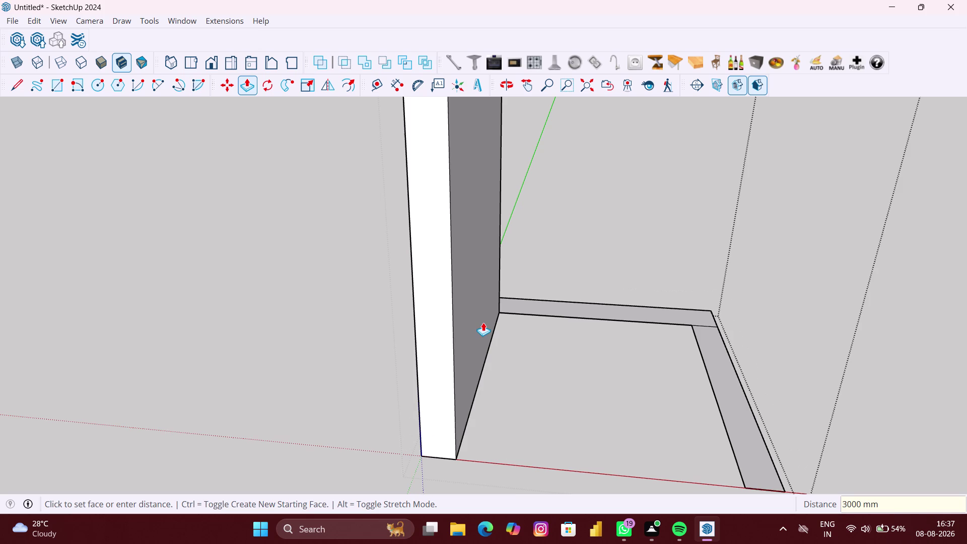
scroll(up, 3)
double_click(678, 312)
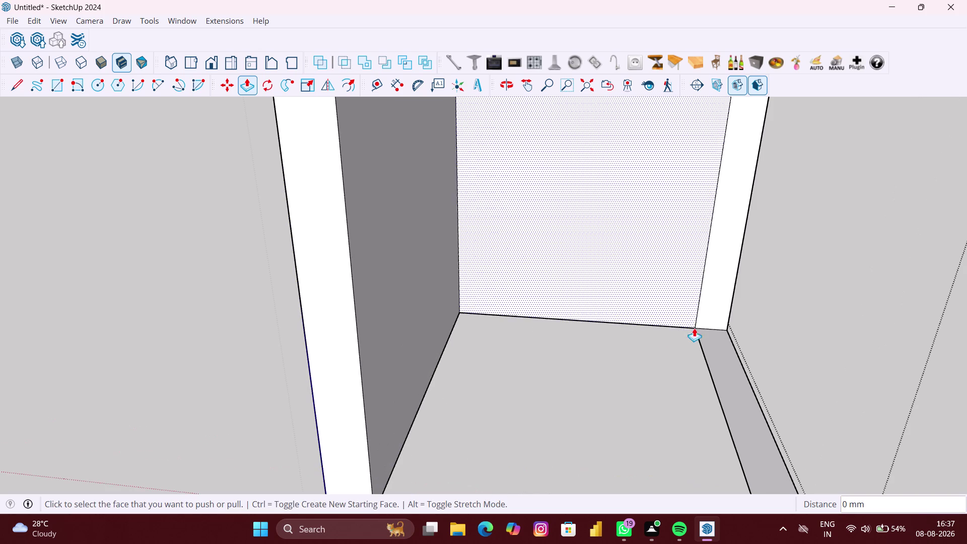
double_click(734, 361)
scroll(down, 3)
middle_drag(686, 372, 662, 353)
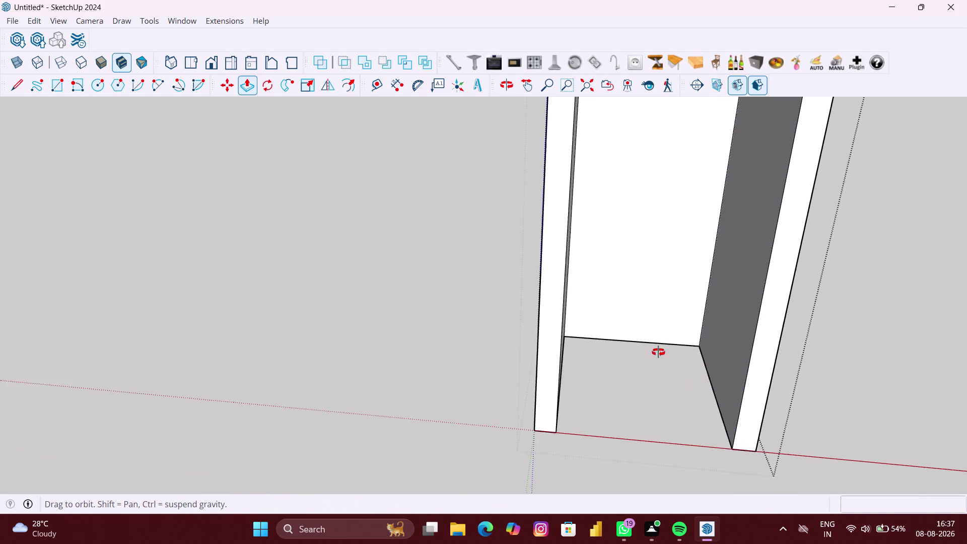
middle_drag(662, 354, 630, 337)
scroll(up, 3)
middle_drag(641, 379, 665, 380)
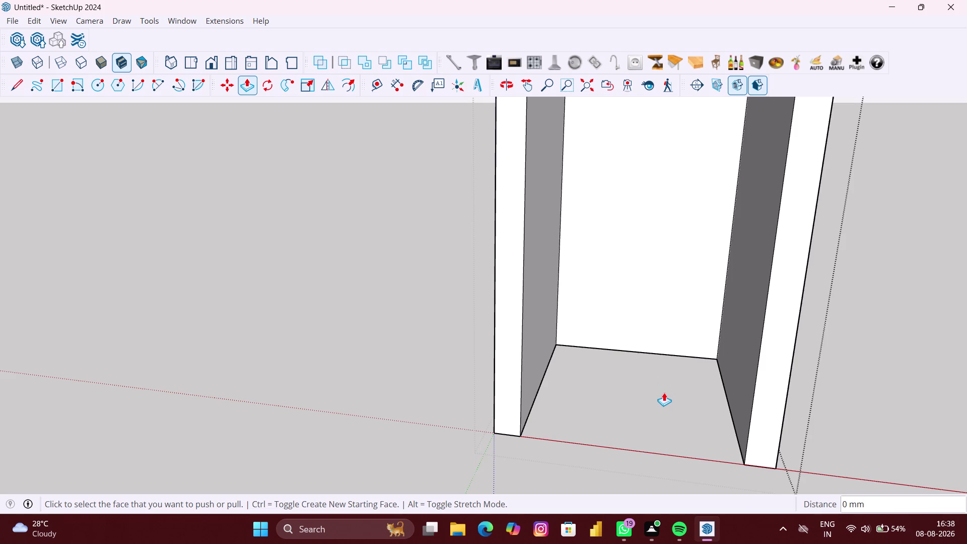
scroll(down, 3)
middle_drag(665, 396, 637, 459)
scroll(down, 3)
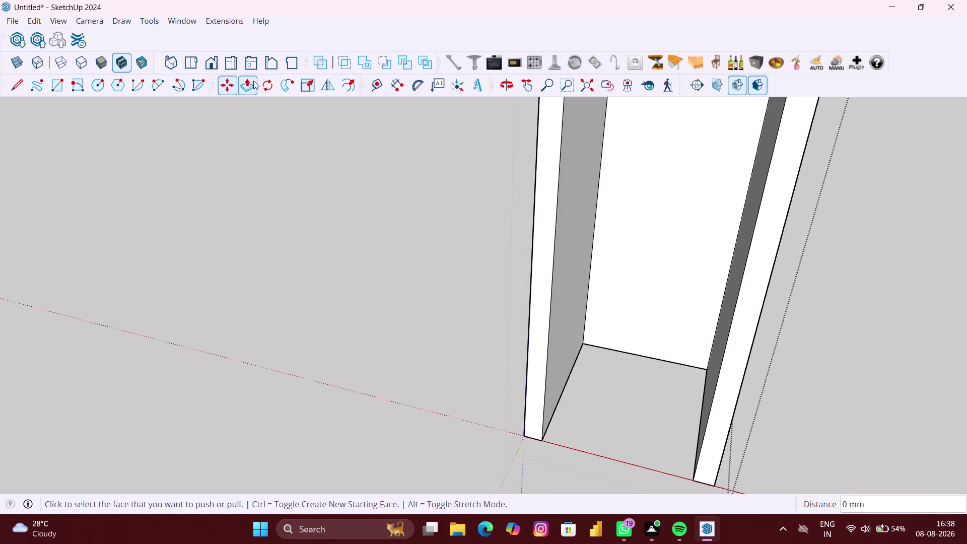
Add a 380 mm guide from the back panel's bottom edge, then close the group.
click(384, 82)
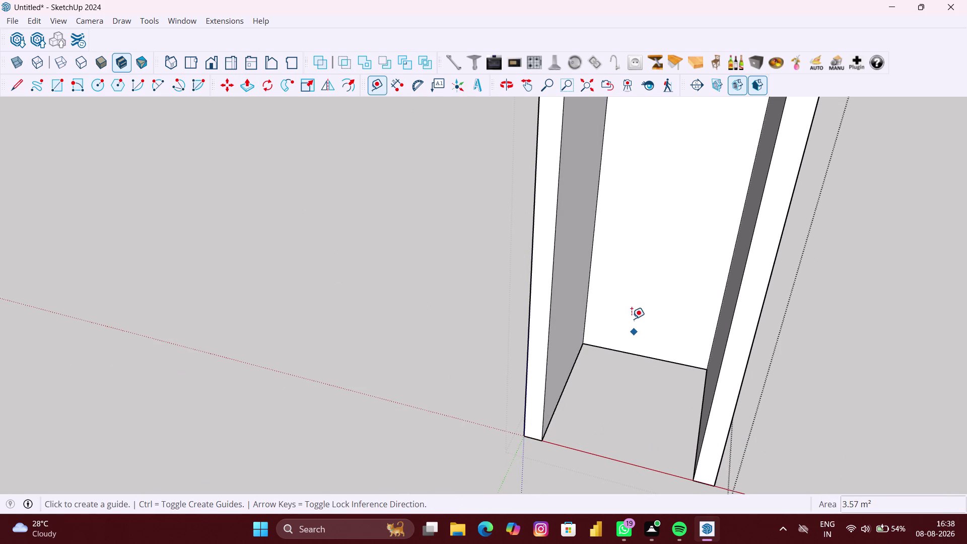
click(633, 356)
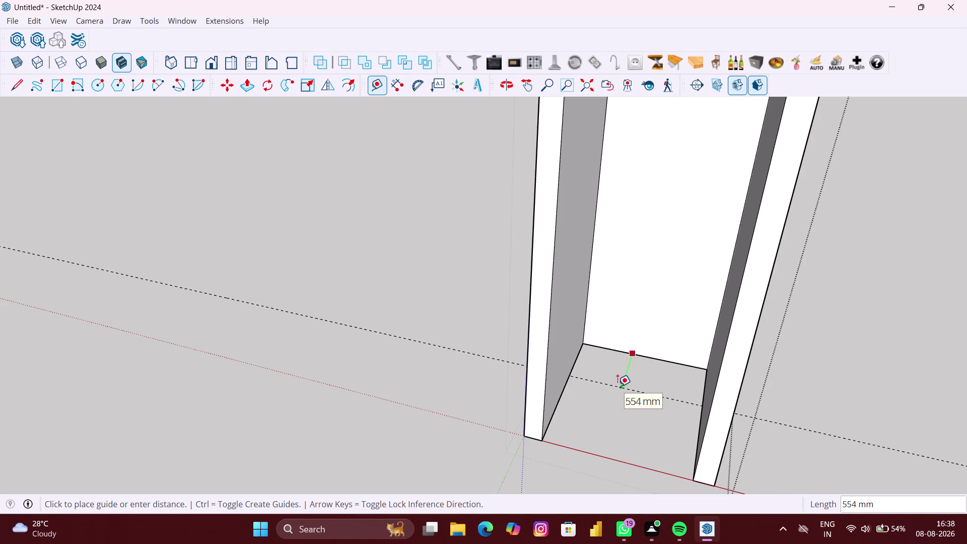
text(38)
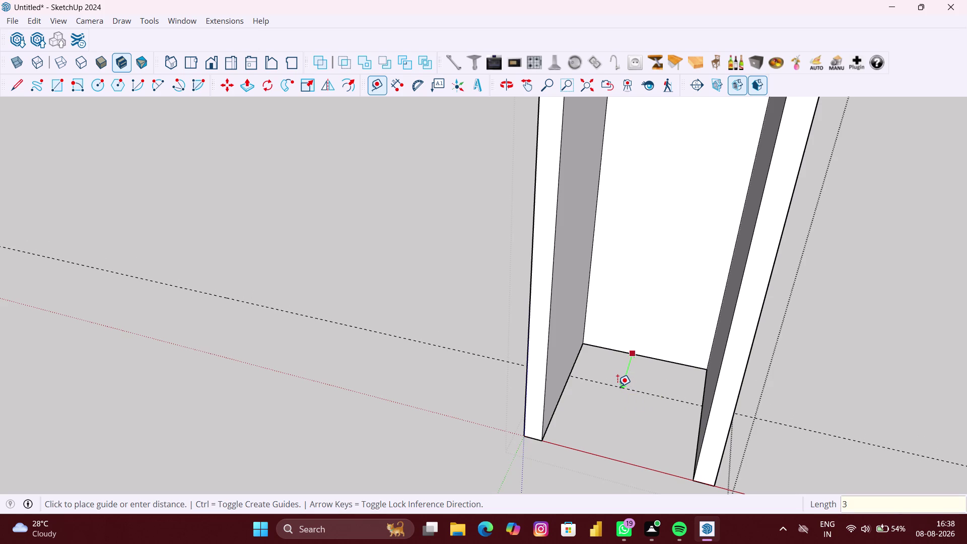
text(0)
text(M)
text(M)
key(Return)
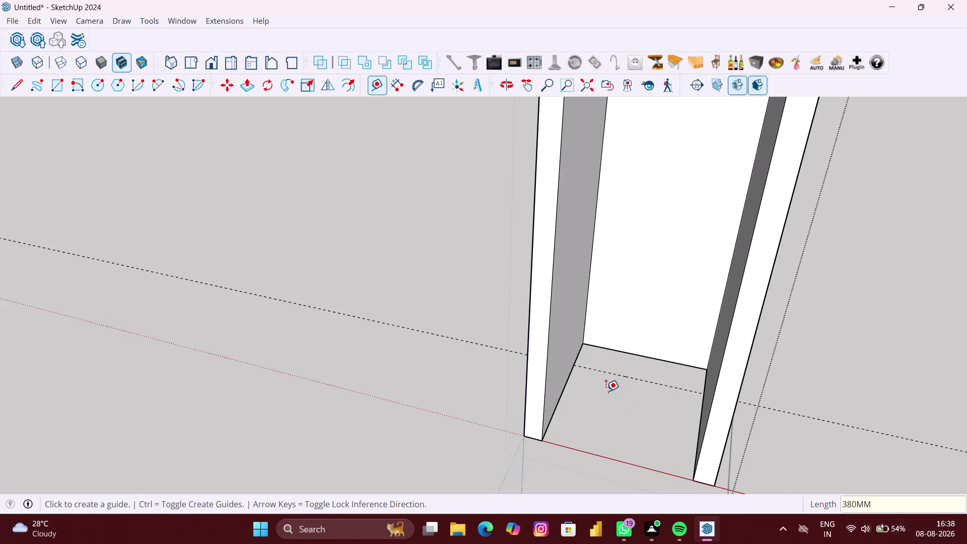
middle_drag(619, 335, 619, 335)
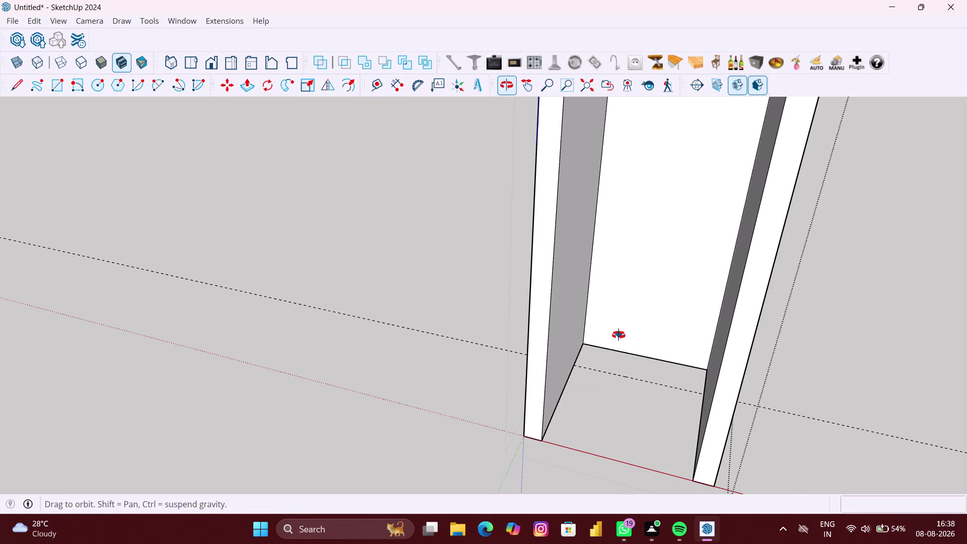
middle_drag(619, 335, 625, 341)
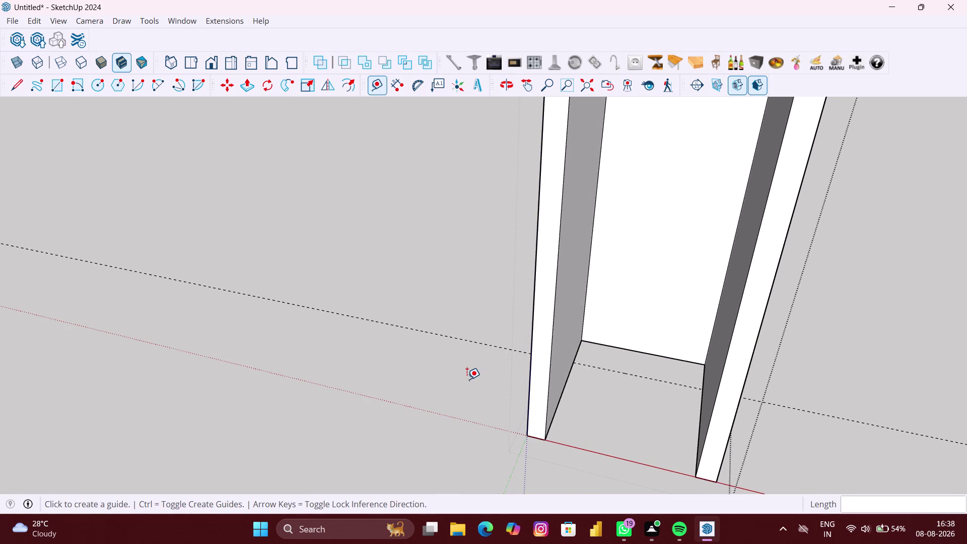
right_click(467, 379)
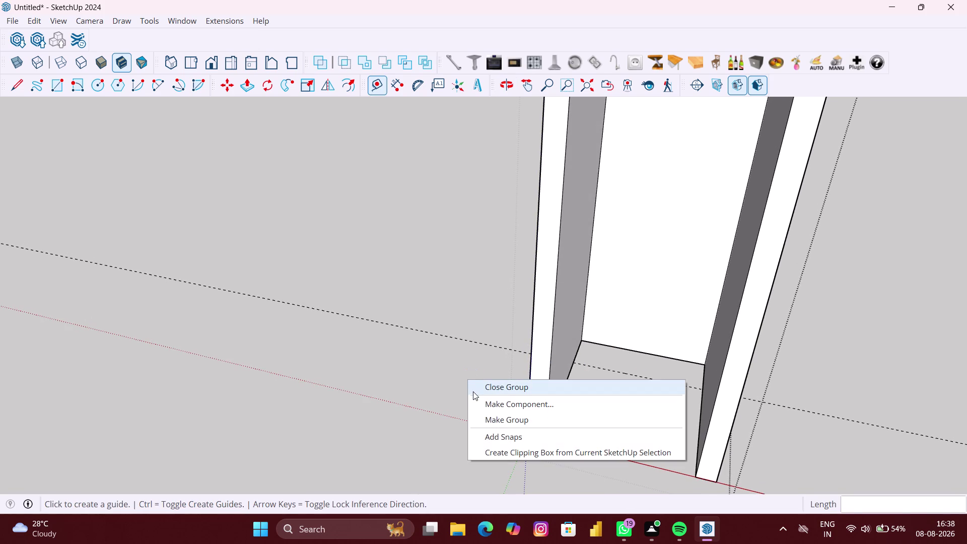
click(490, 426)
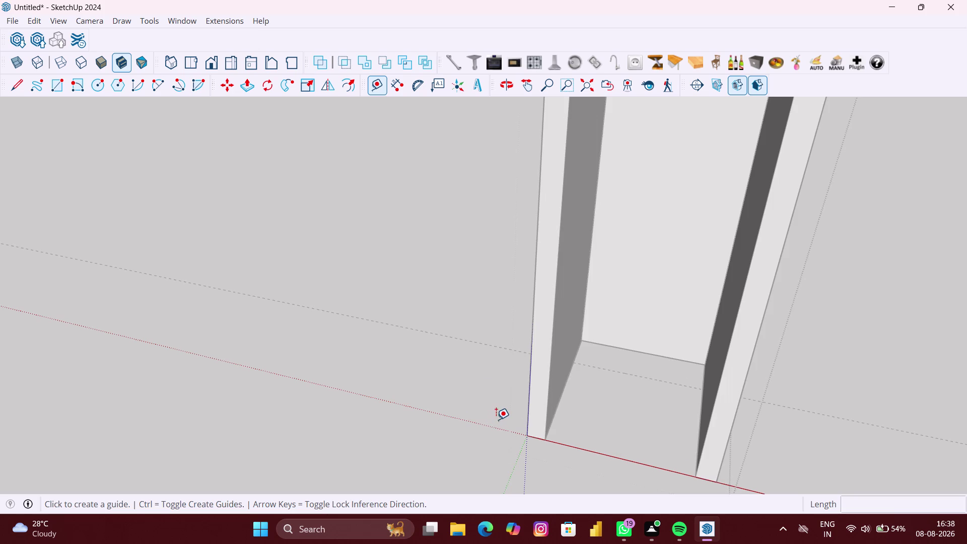
Draw a 380 × 1190 mm rectangle from the back floor corner to the guide.
key(r)
scroll(up, 3)
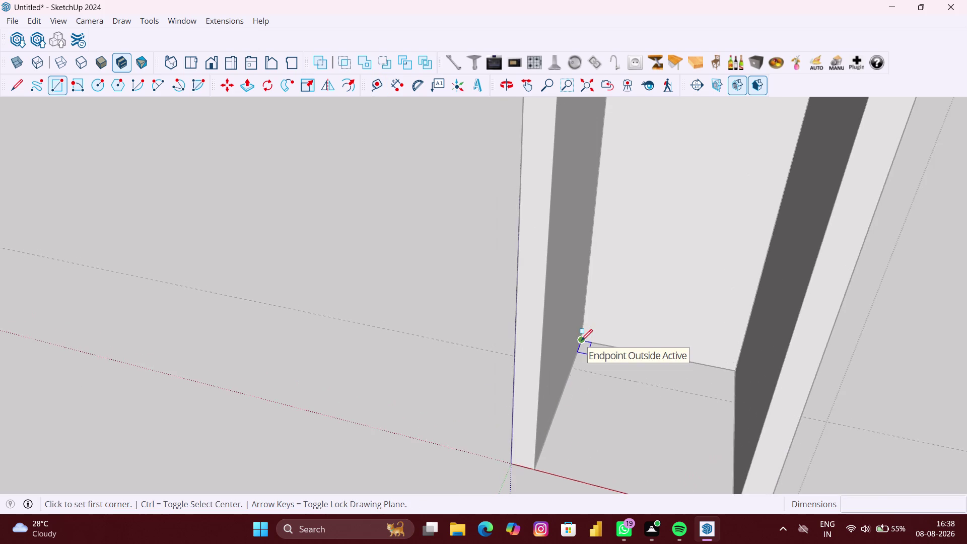
scroll(up, 3)
click(585, 341)
scroll(down, 3)
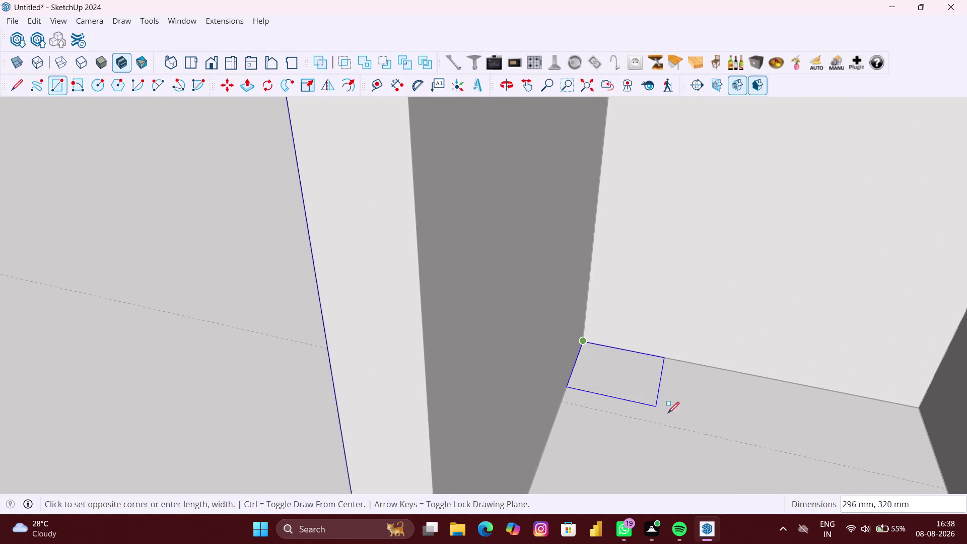
scroll(down, 3)
middle_drag(674, 447, 627, 424)
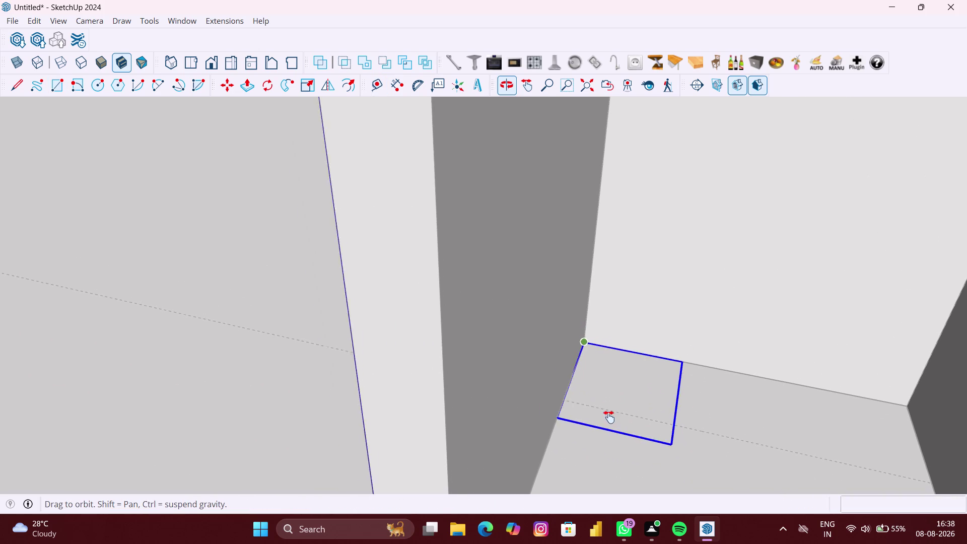
middle_drag(627, 425, 582, 408)
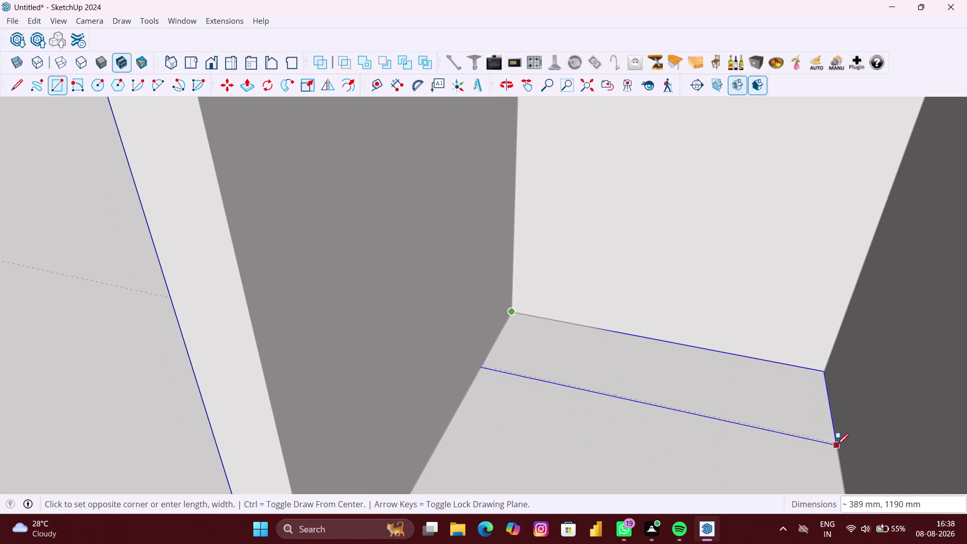
click(835, 444)
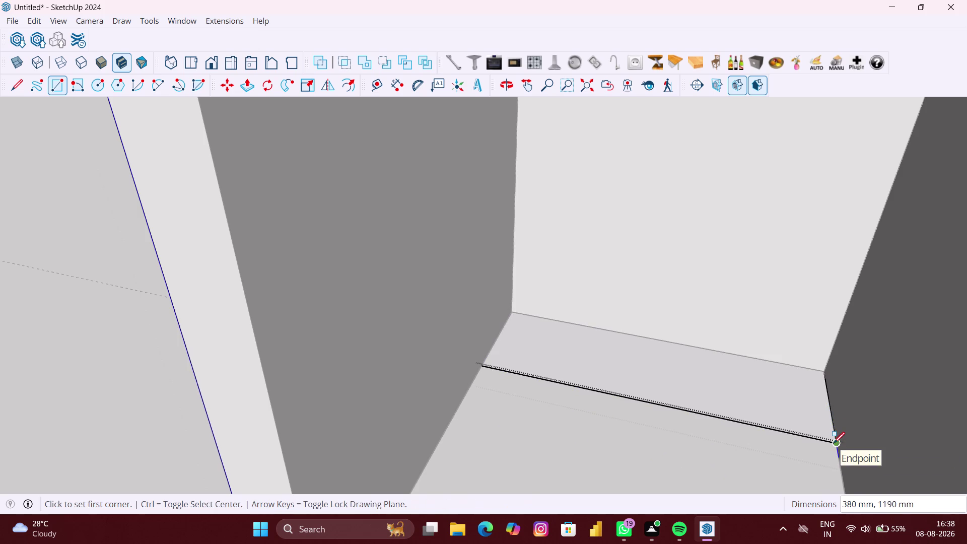
Push/Pull the floor rectangle up into a base block.
scroll(down, 3)
key(space)
click(370, 412)
scroll(down, 3)
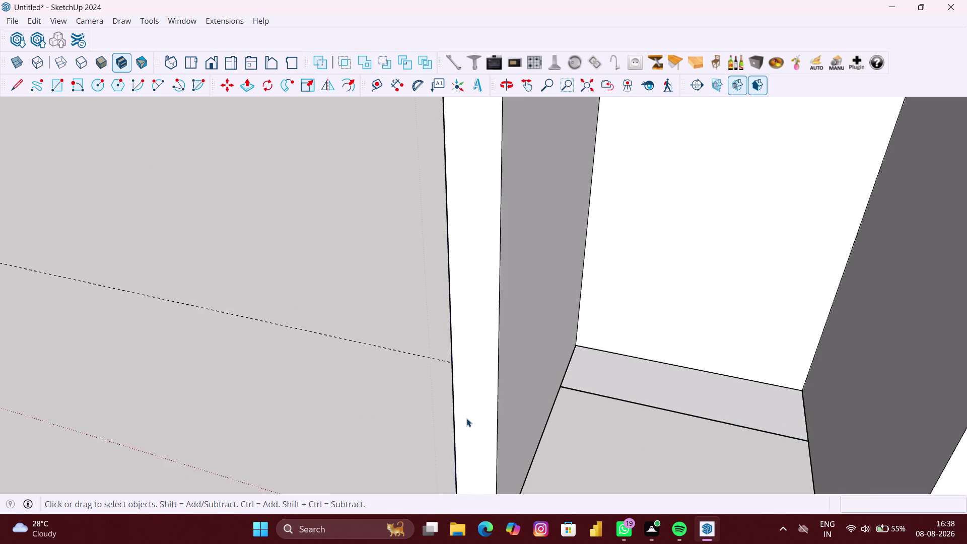
key(p)
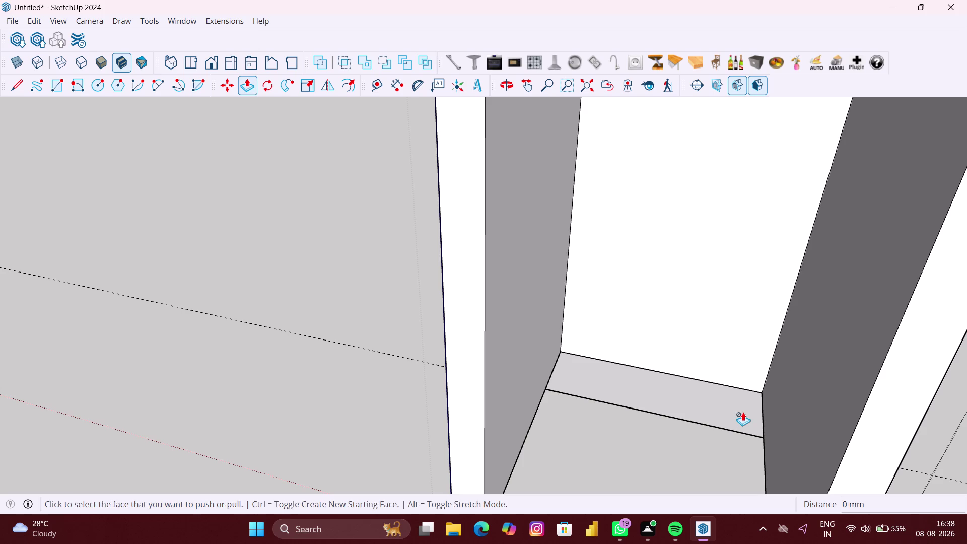
key(space)
double_click(744, 412)
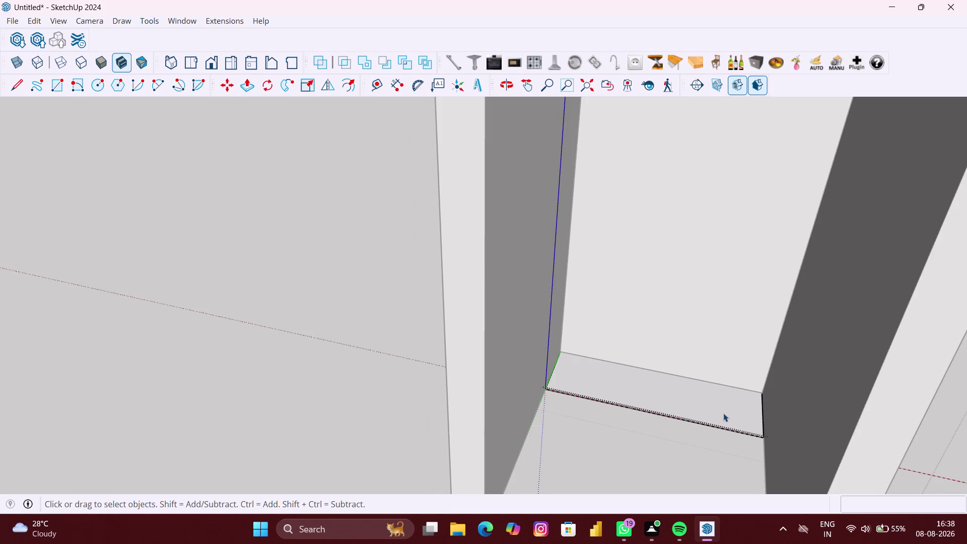
key(space)
Orbit the view out to see the whole cabinet from the front.
scroll(down, 3)
middle_drag(719, 412, 736, 337)
click(741, 357)
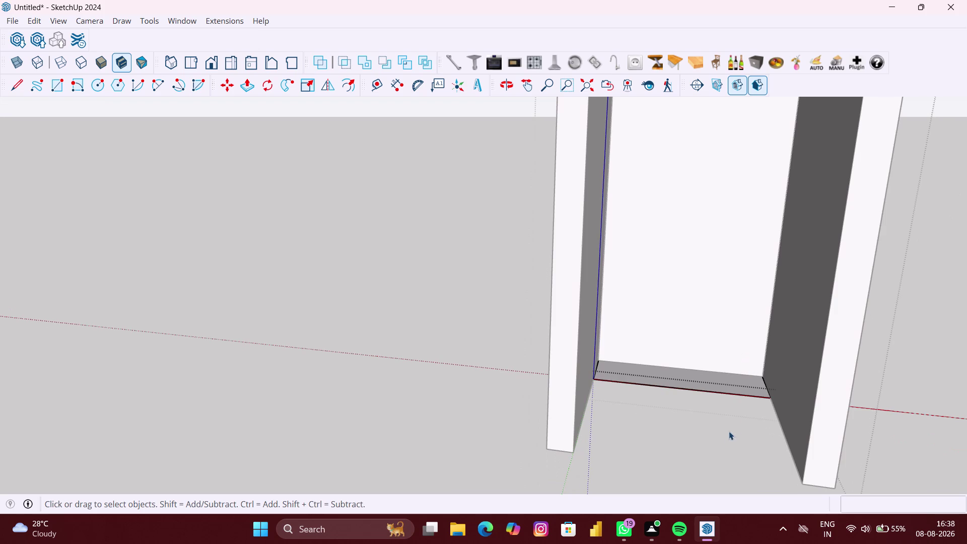
click(725, 434)
scroll(up, 3)
middle_drag(673, 416, 688, 374)
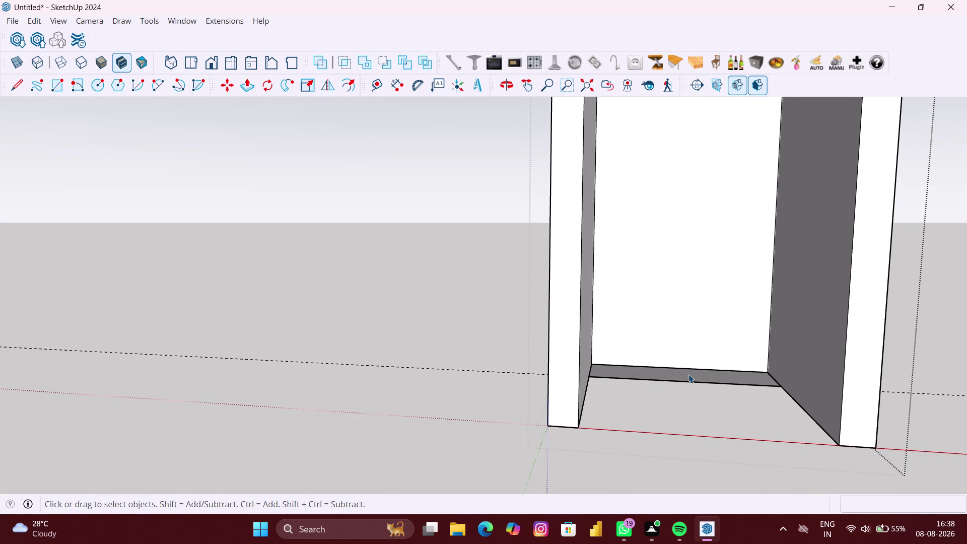
scroll(down, 3)
middle_drag(690, 392, 710, 361)
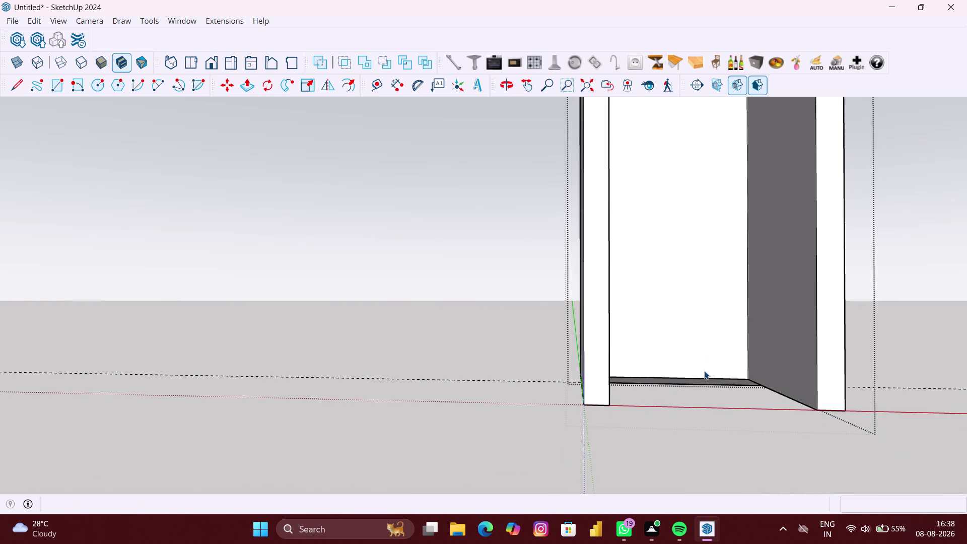
scroll(up, 3)
middle_drag(702, 397, 679, 406)
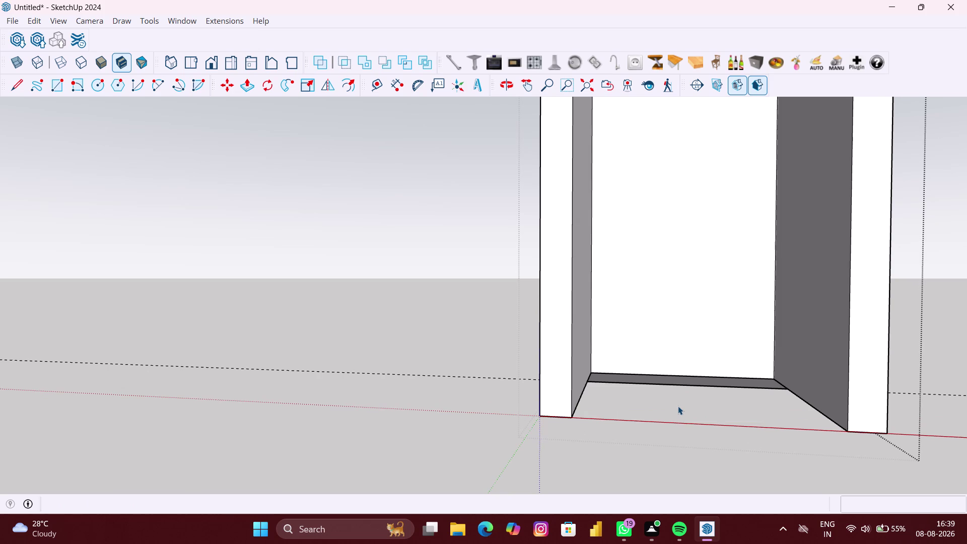
click(370, 91)
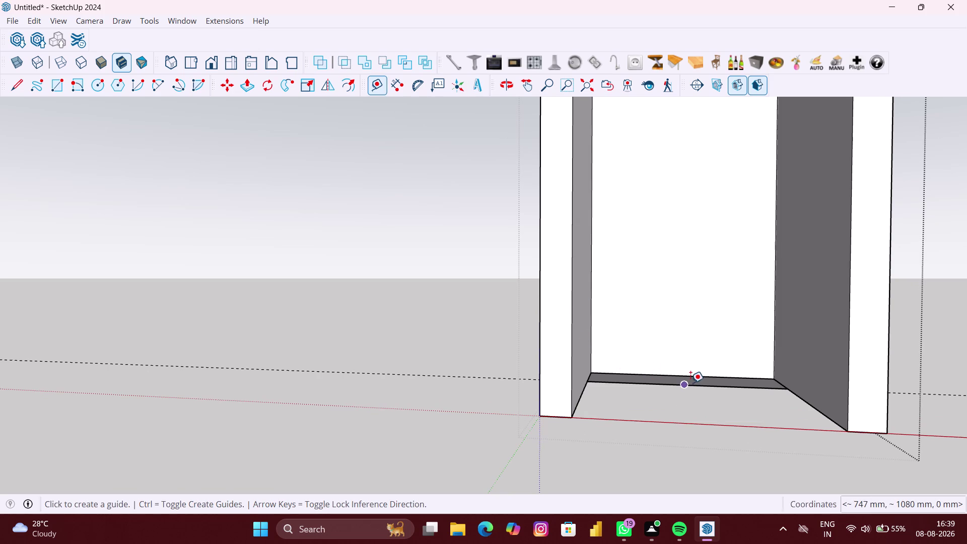
Place a guide line 100 mm up the back wall from the base block's back edge.
scroll(up, 3)
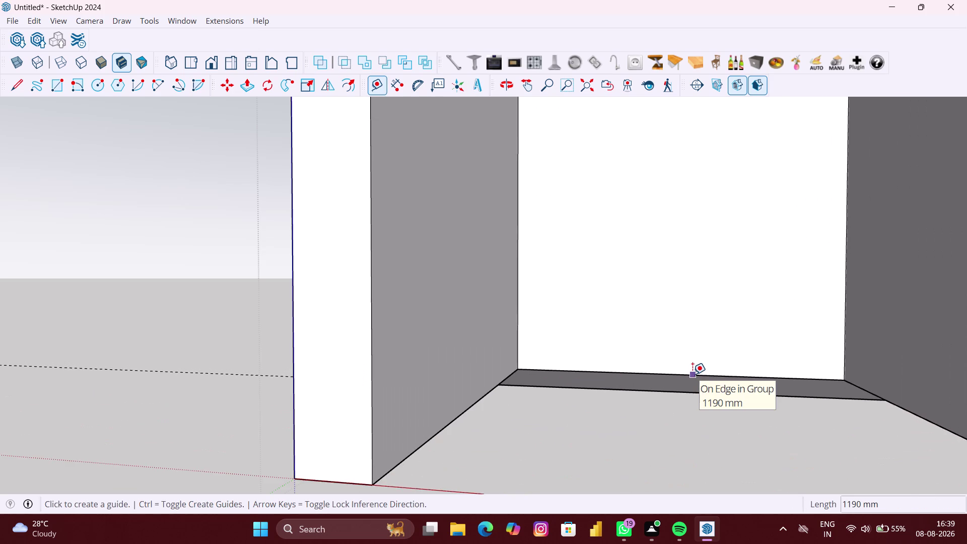
scroll(up, 3)
scroll(up, 3)
click(693, 374)
scroll(down, 3)
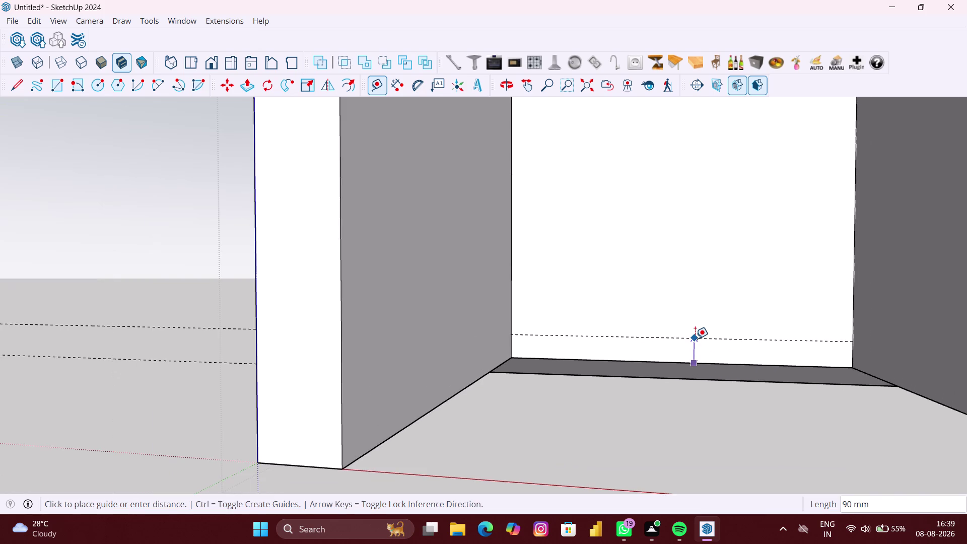
text(1)
text(00)
text(MM)
key(Return)
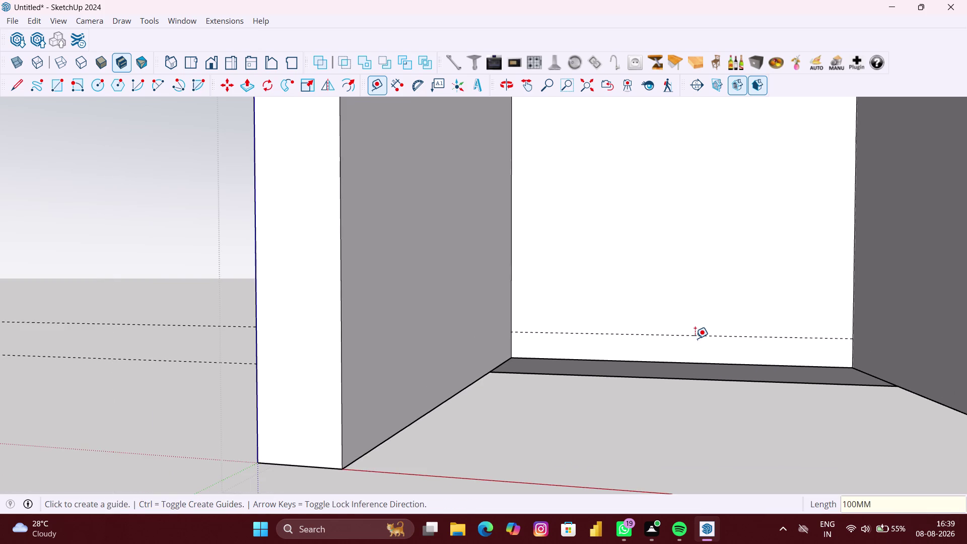
Open the current group's context menu and pick an option from it.
scroll(down, 3)
scroll(down, 3)
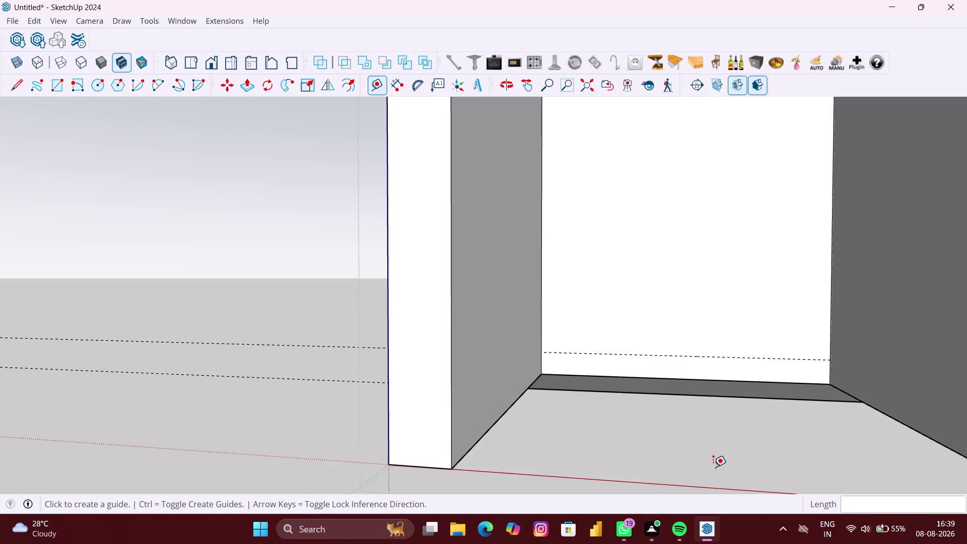
right_click(553, 467)
click(594, 424)
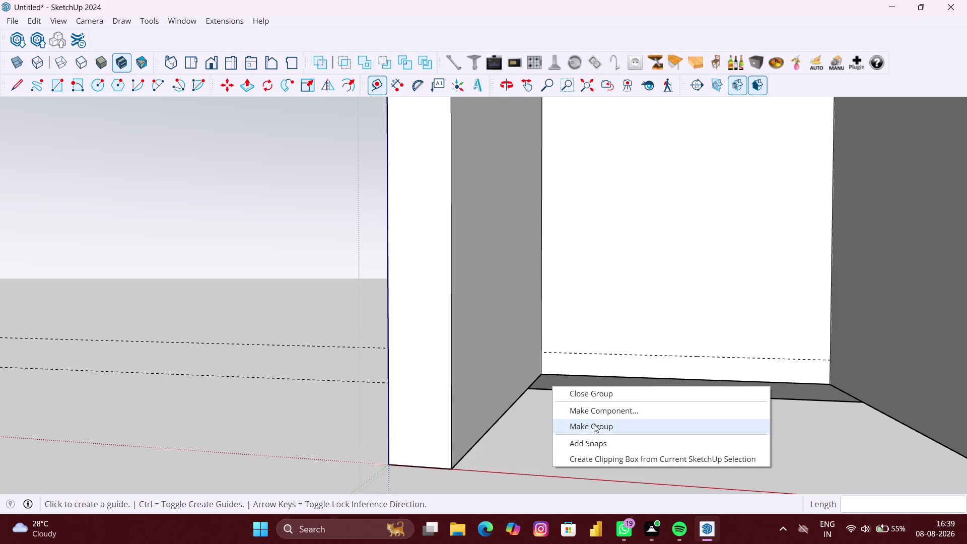
Draw a 1190 × 100 mm rectangle from the back wall's left corner.
key(r)
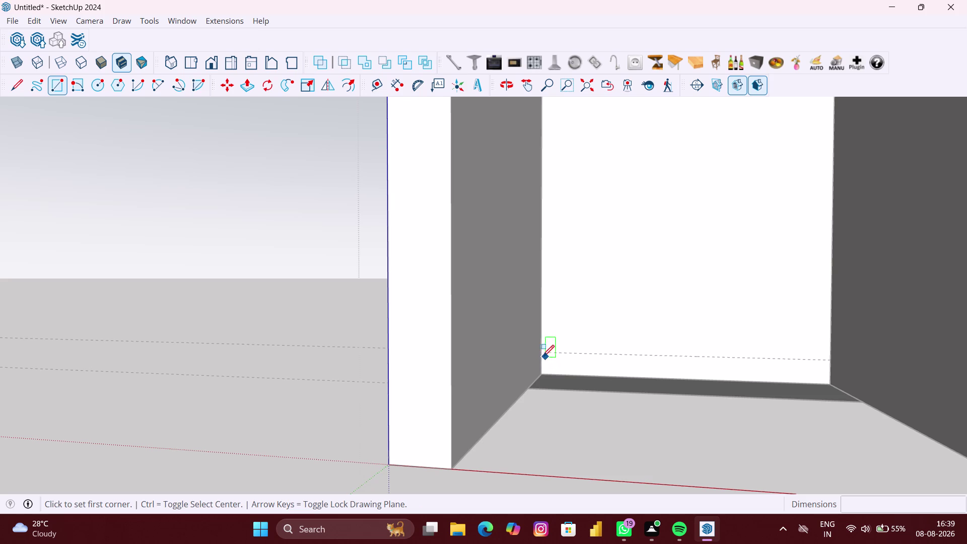
click(541, 355)
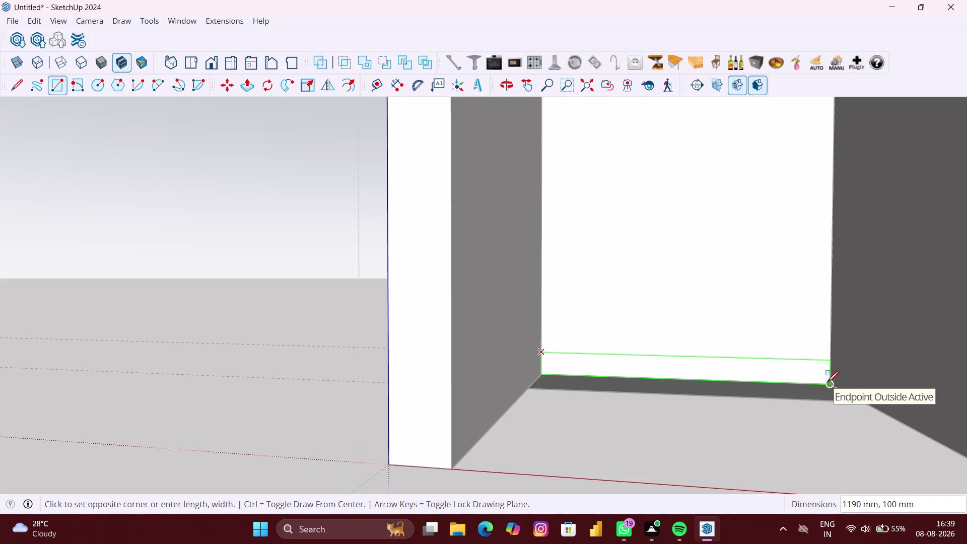
scroll(up, 3)
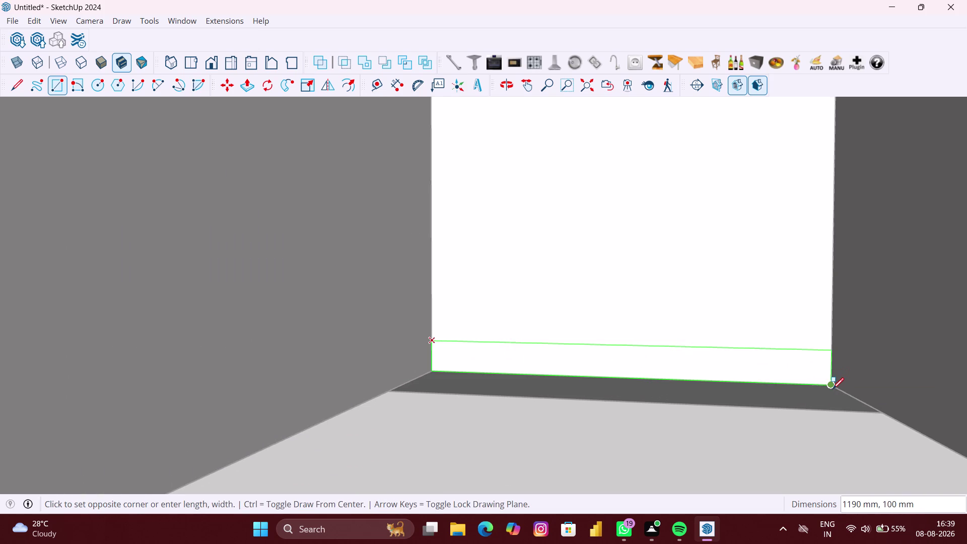
click(833, 389)
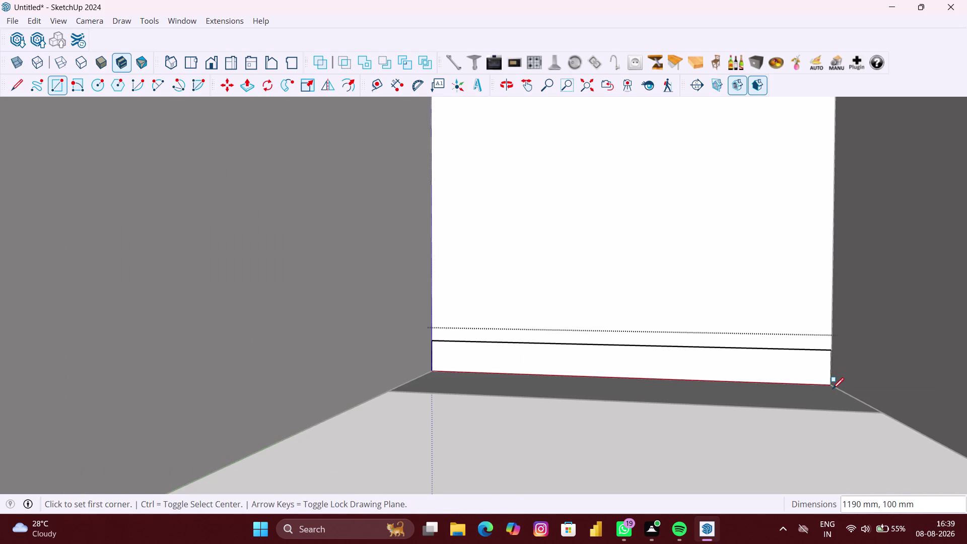
Push/pull the rectangle 380 mm into the room, then clear the selection.
key(p)
scroll(up, 3)
click(782, 364)
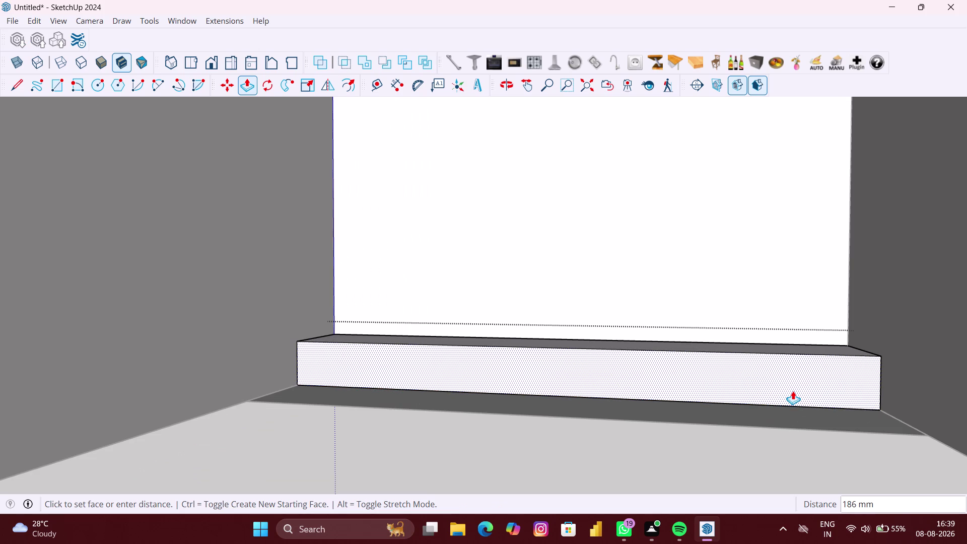
text(380)
text(MM)
key(Return)
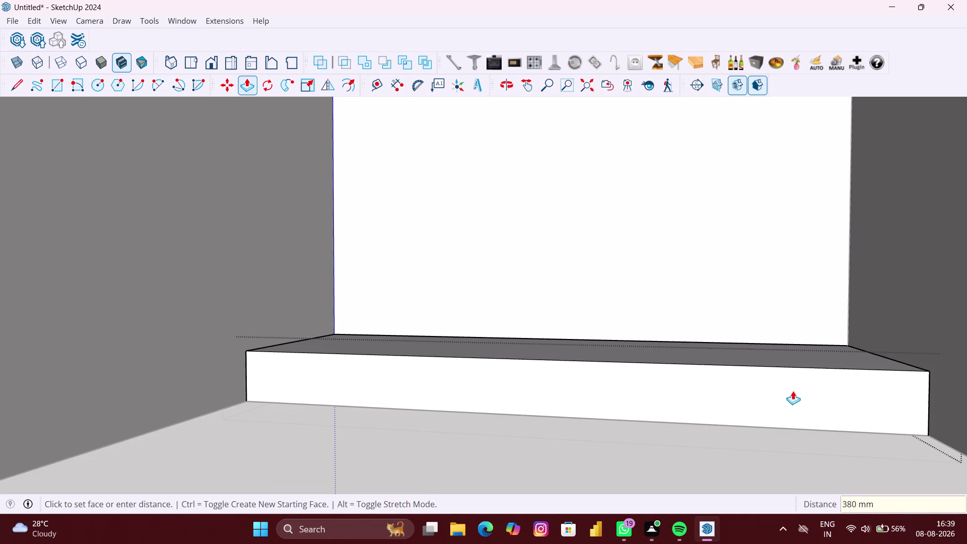
scroll(down, 3)
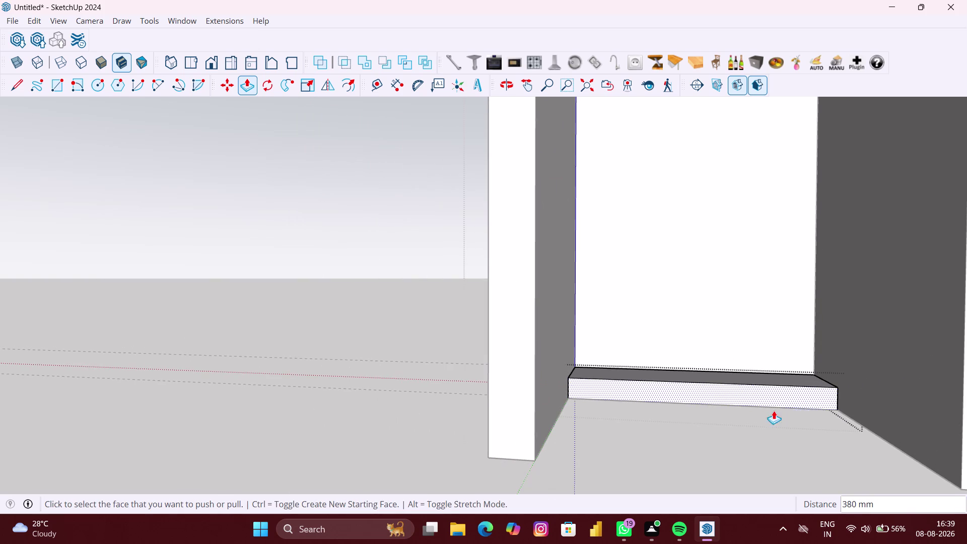
key(space)
click(755, 414)
scroll(down, 3)
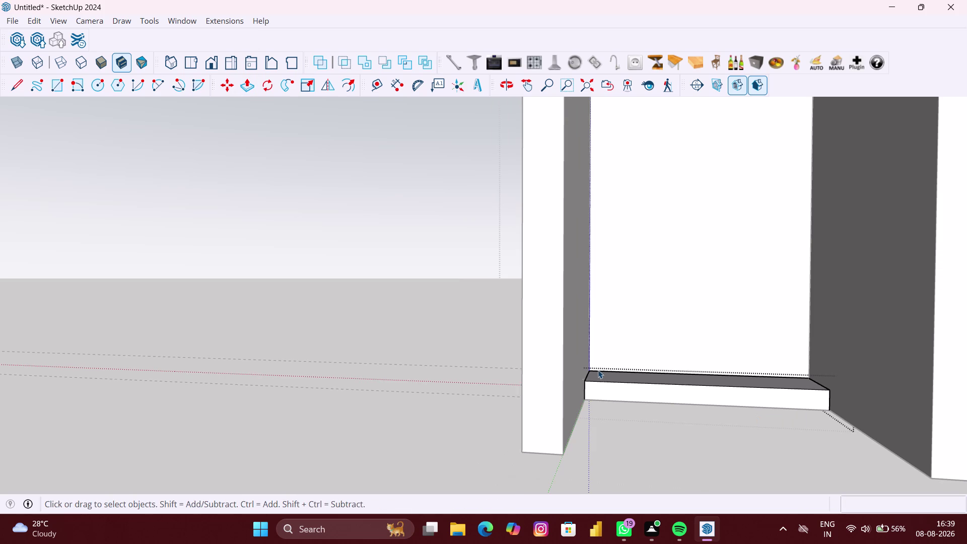
middle_drag(581, 370, 591, 374)
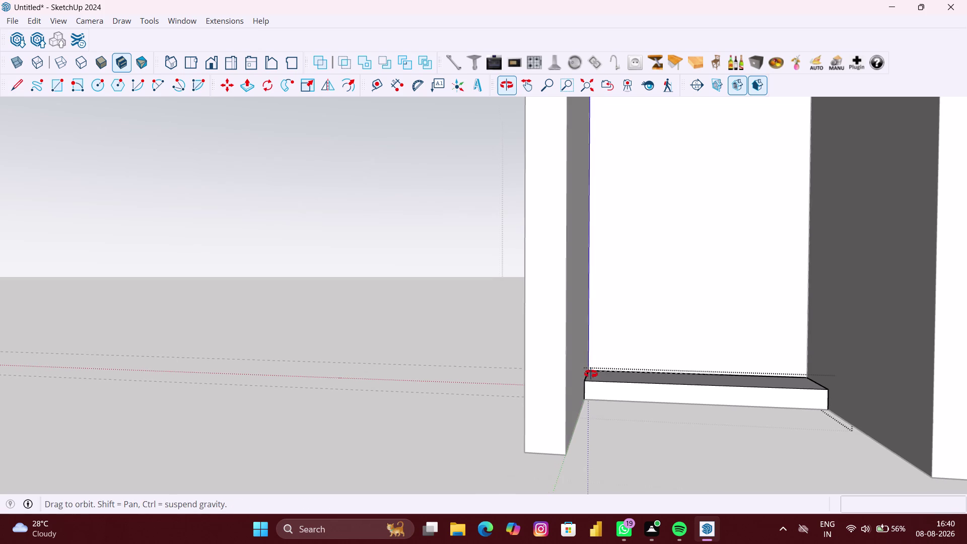
Place a vertical guide 145 mm in from the back wall's left edge.
middle_drag(591, 373, 591, 374)
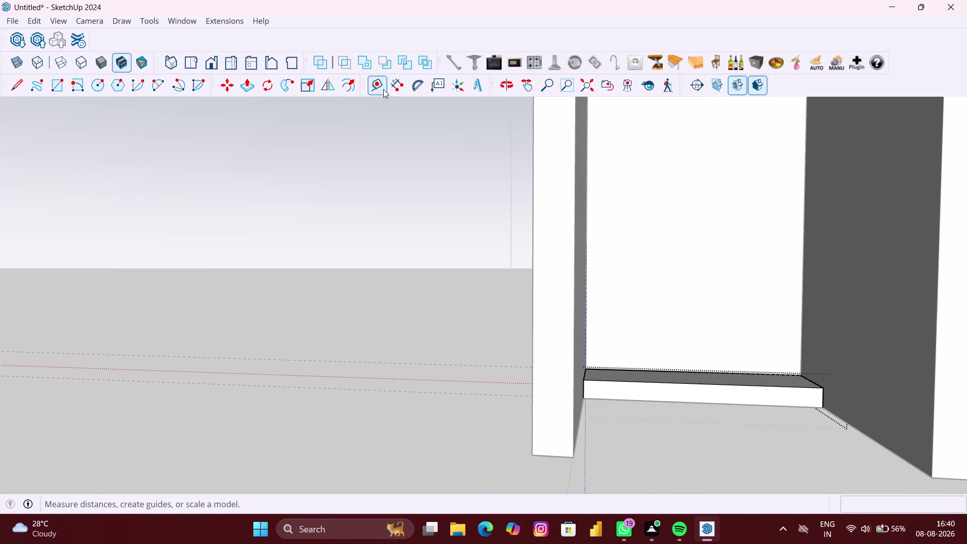
click(380, 89)
scroll(up, 3)
middle_drag(590, 277, 581, 282)
click(586, 278)
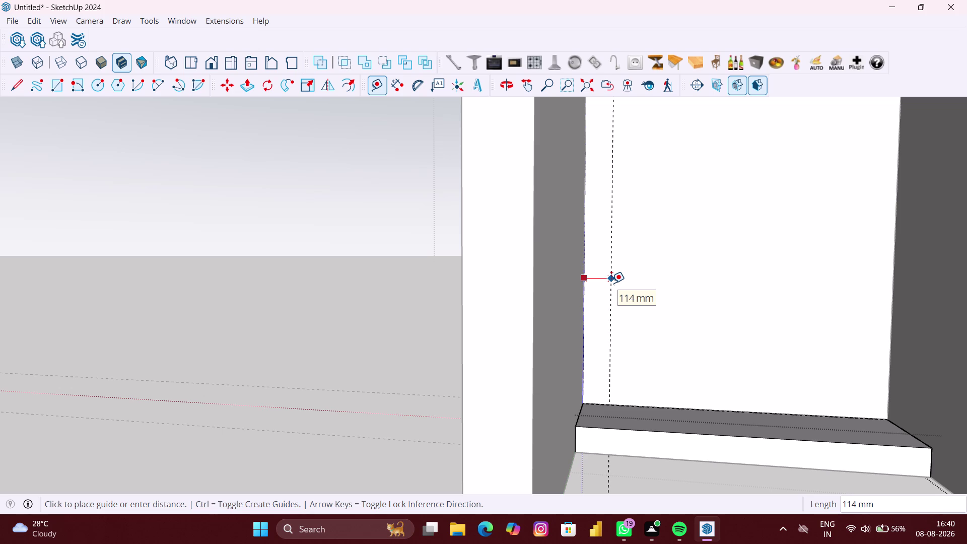
text(14)
text(5MM)
key(Return)
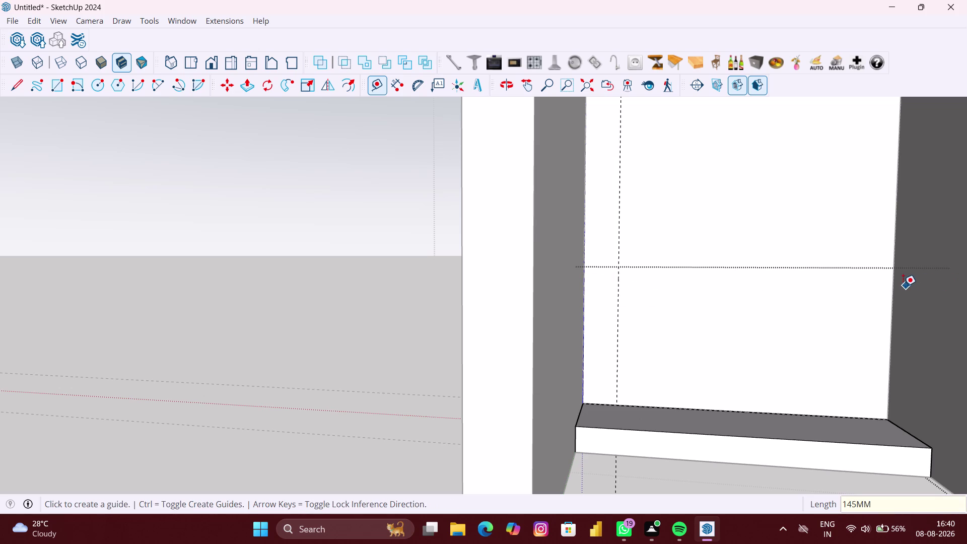
Place a matching 145 mm guide in from the back wall's right edge.
click(891, 286)
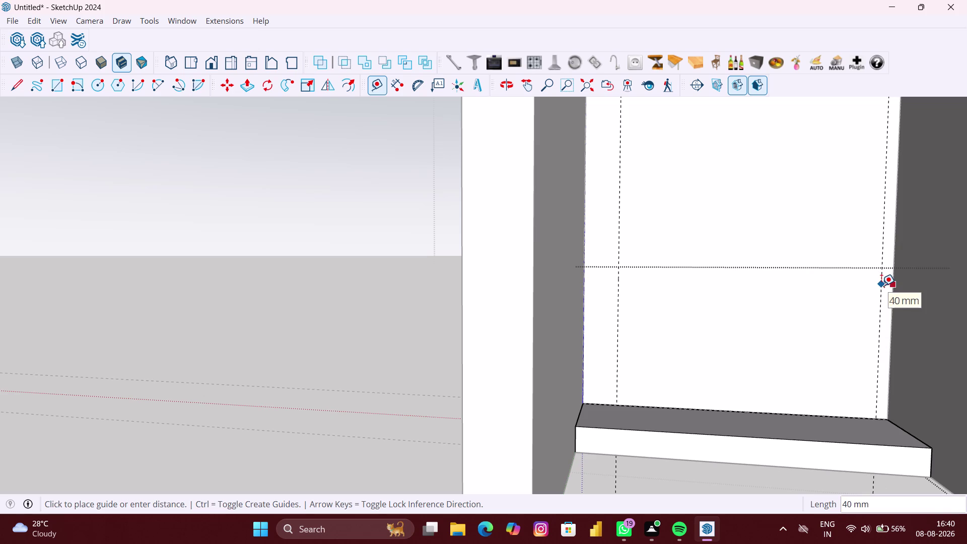
text(145)
text(MM)
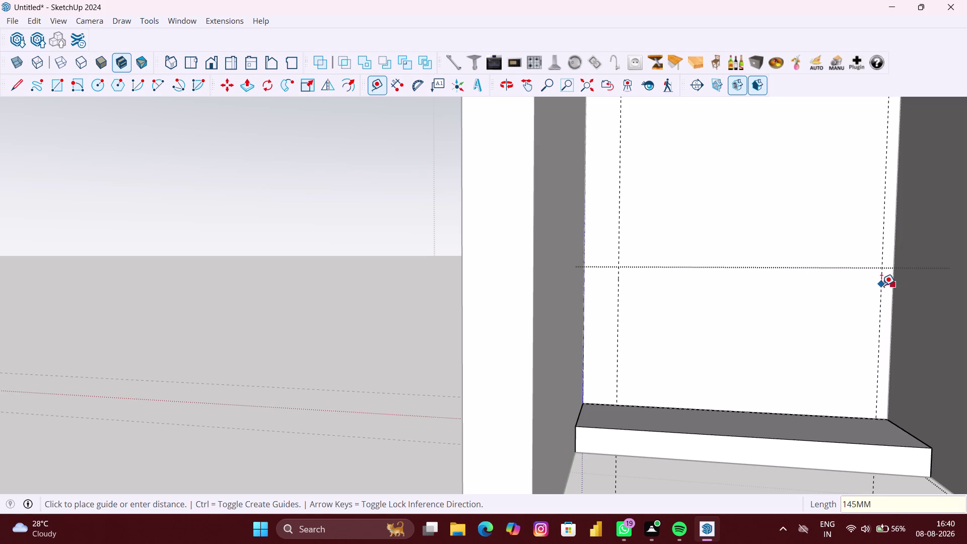
key(Return)
scroll(down, 3)
key(space)
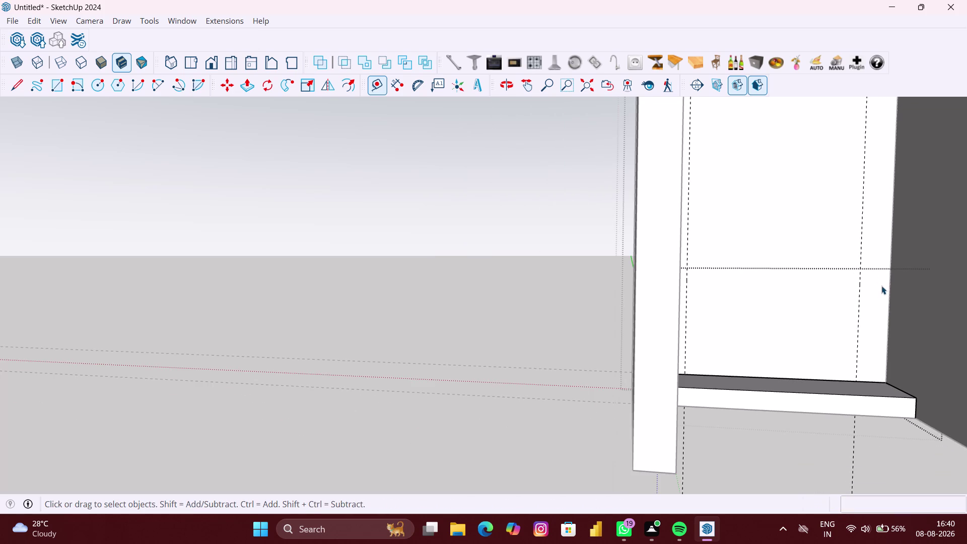
click(562, 336)
scroll(down, 3)
Place a horizontal guide 332 mm above the base block's top edge.
scroll(down, 3)
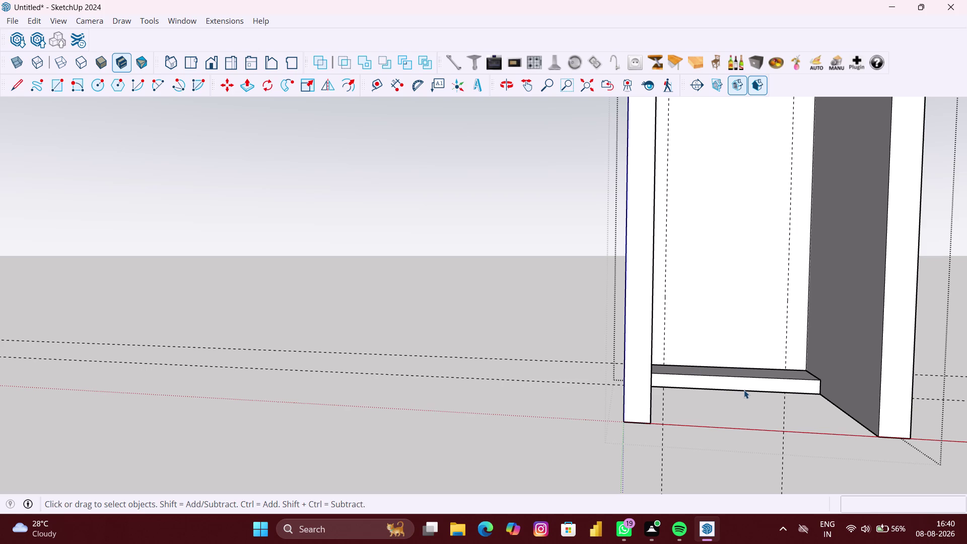
click(384, 93)
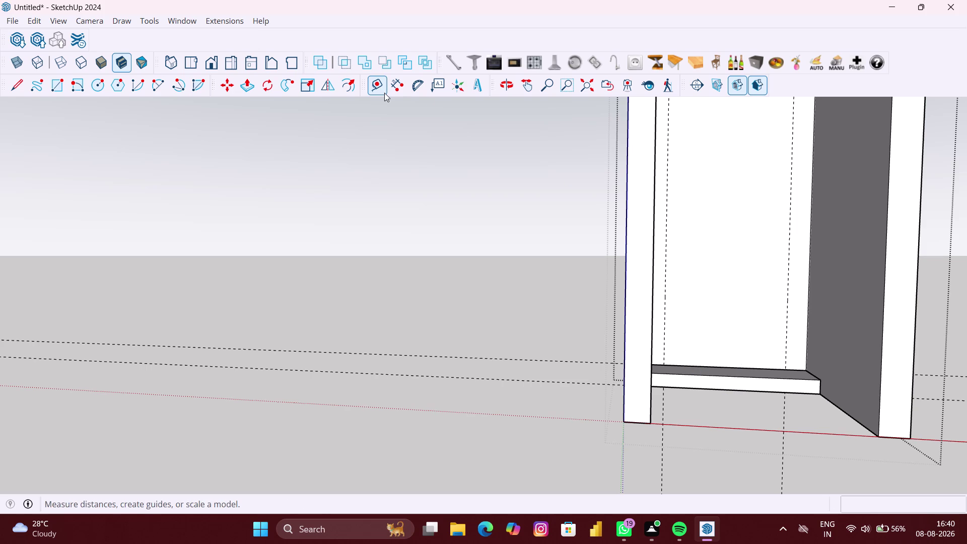
scroll(up, 3)
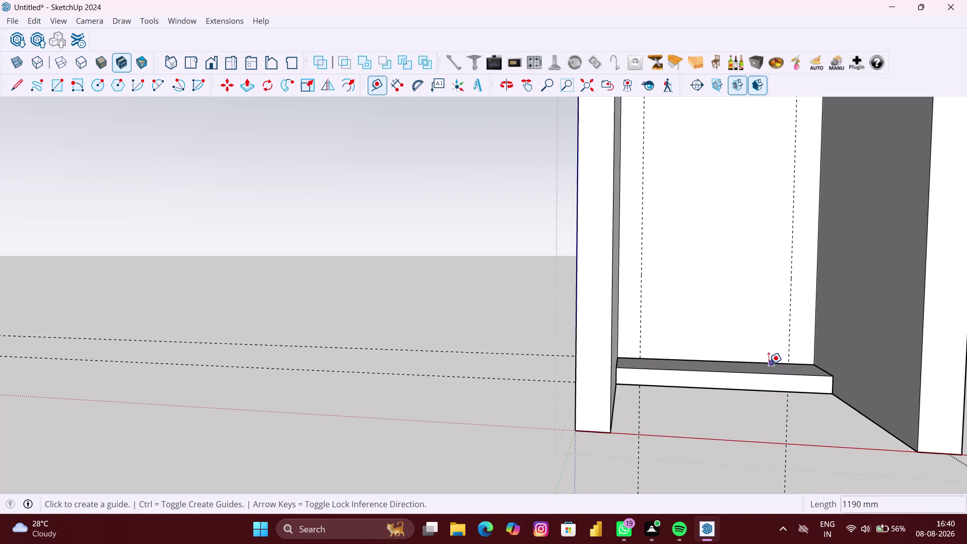
scroll(up, 3)
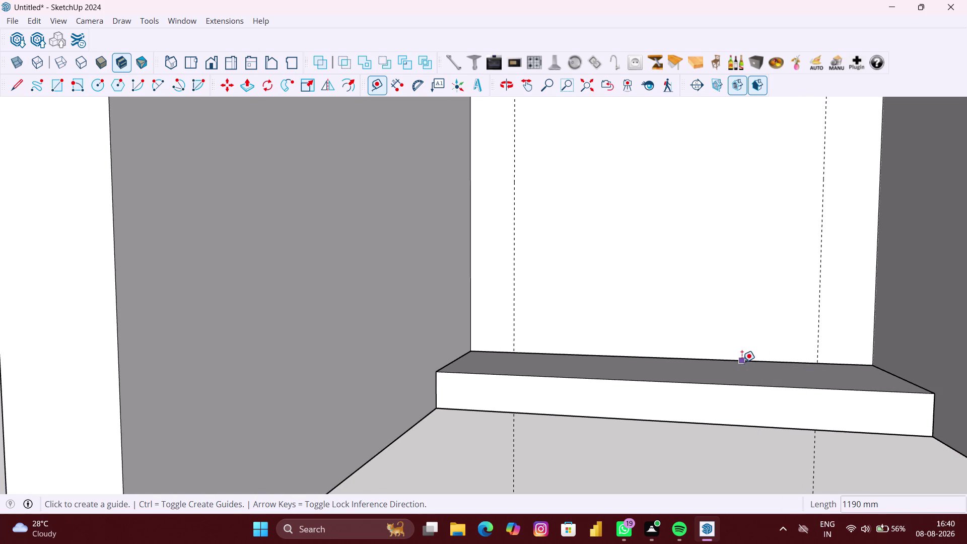
click(742, 363)
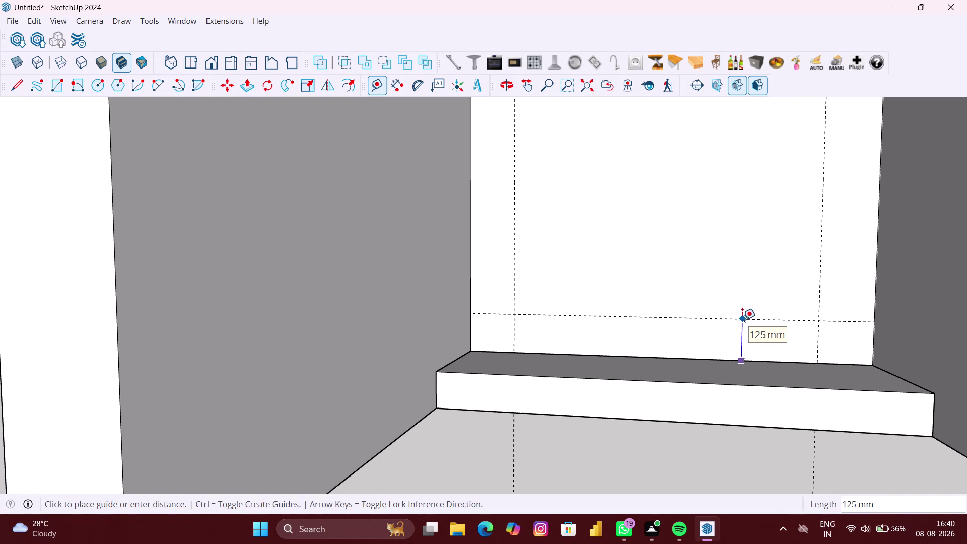
text(332)
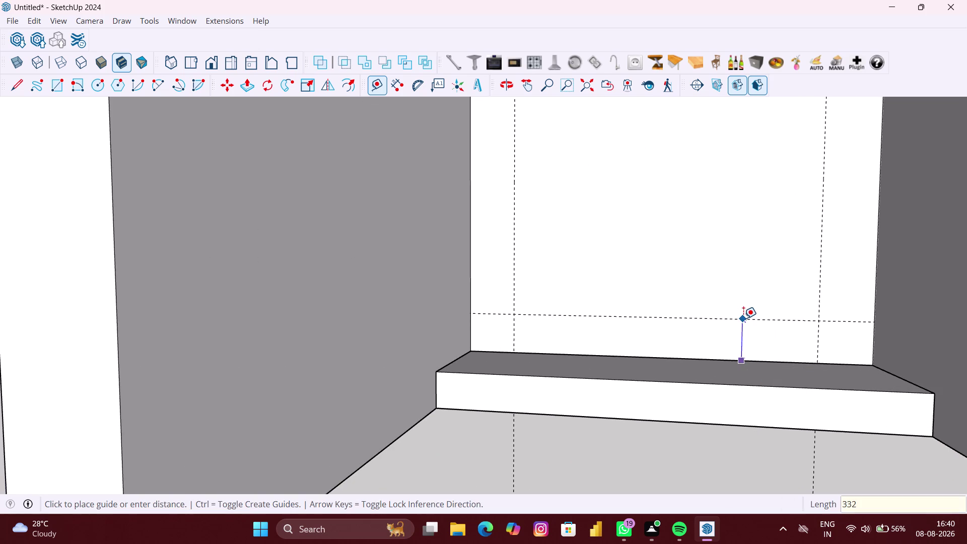
text(MM)
key(Return)
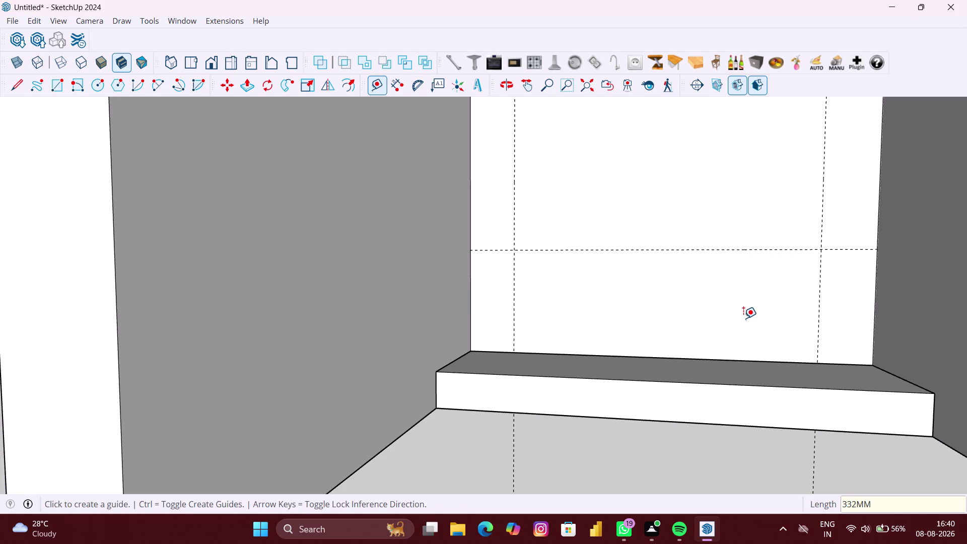
scroll(down, 3)
Open the model's context menu and dismiss it without choosing anything.
scroll(down, 3)
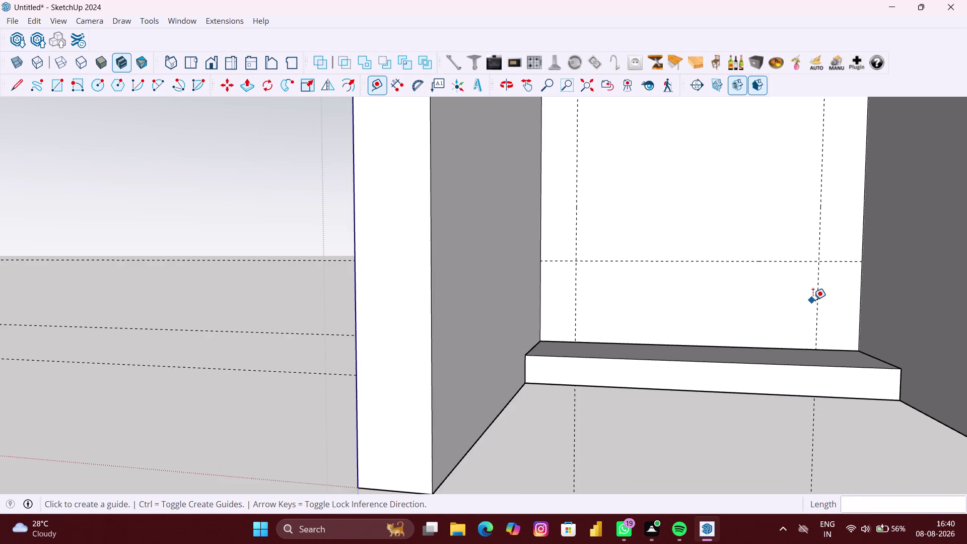
scroll(down, 3)
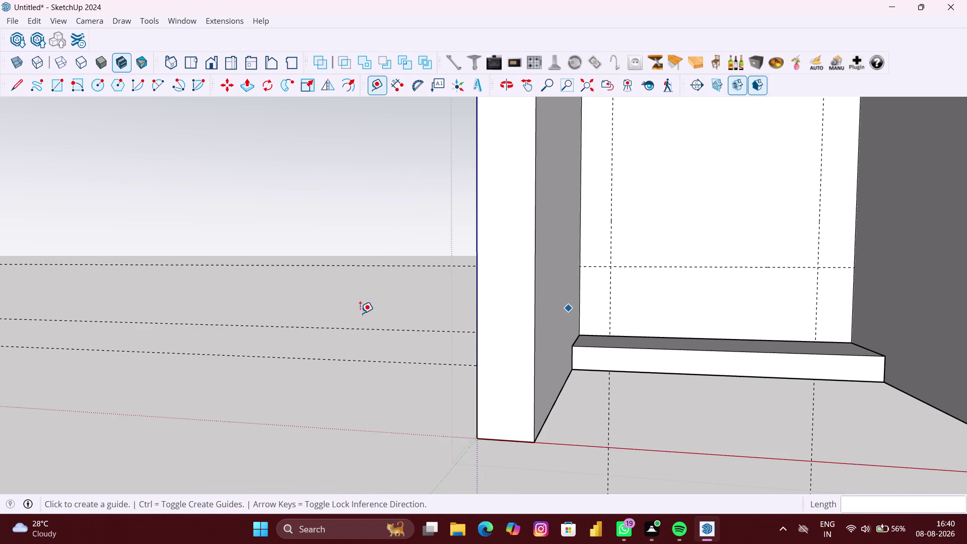
right_click(361, 310)
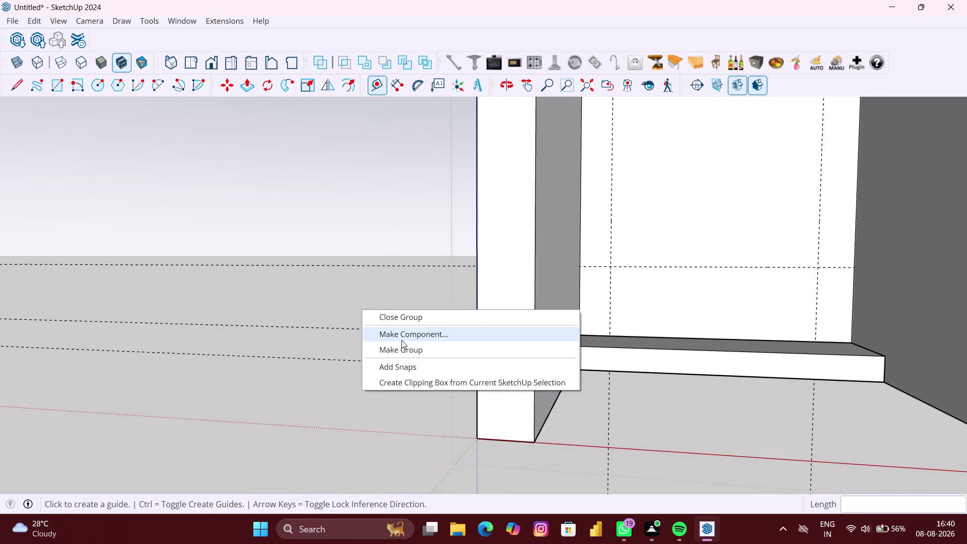
click(390, 346)
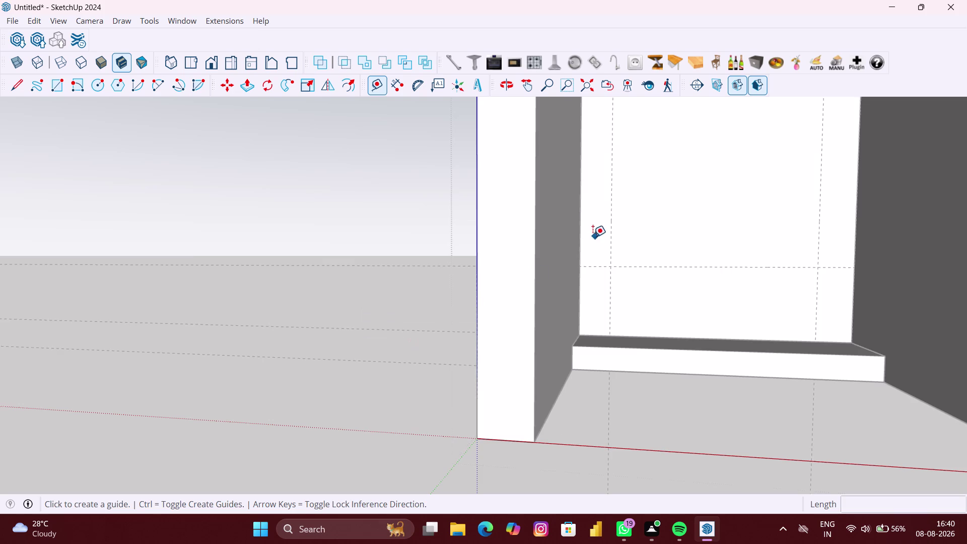
Draw three 332 mm tall rectangles, 145, 900 and 145 mm wide, above the base block.
key(r)
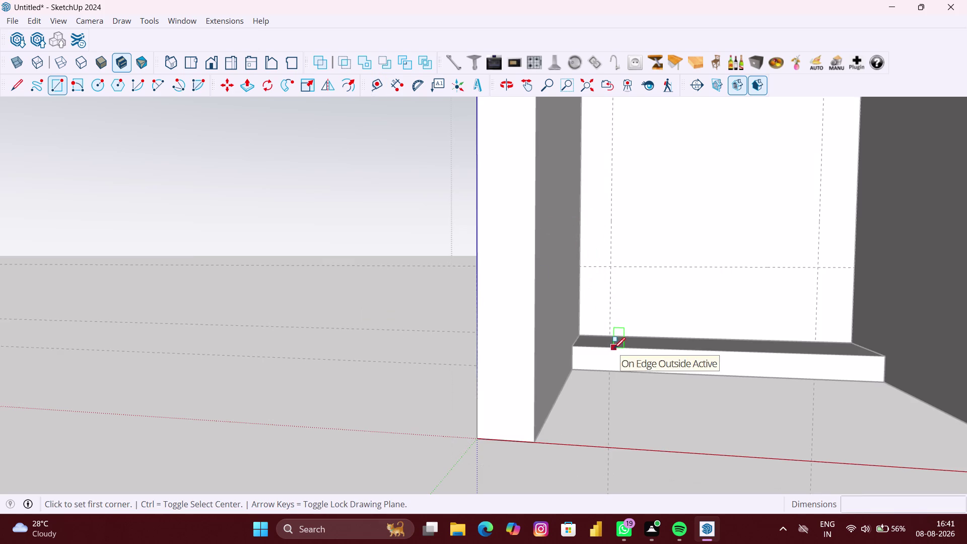
click(584, 268)
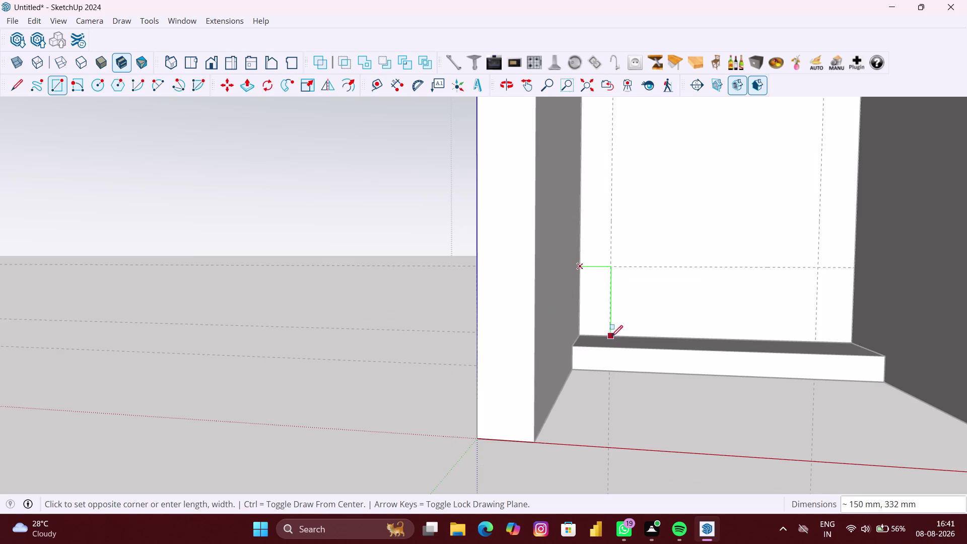
click(613, 334)
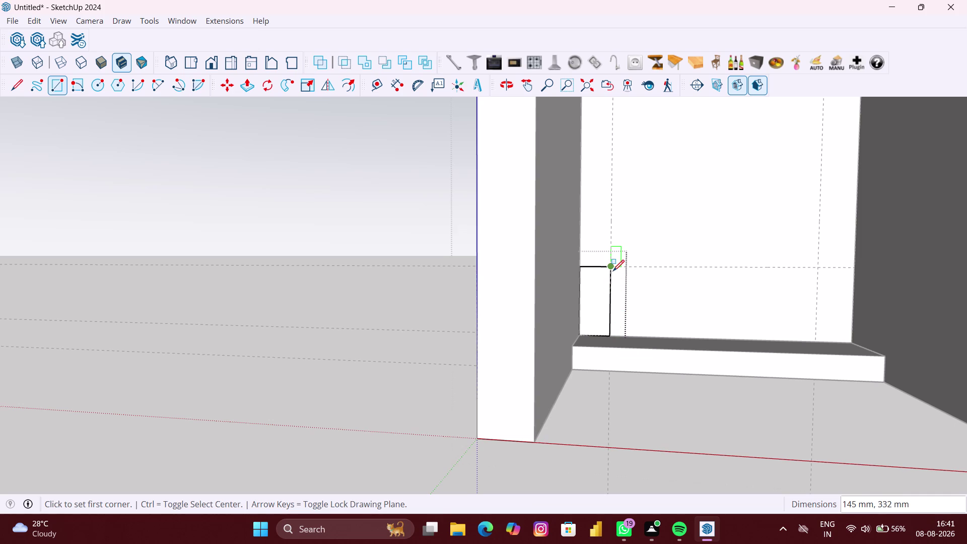
click(614, 271)
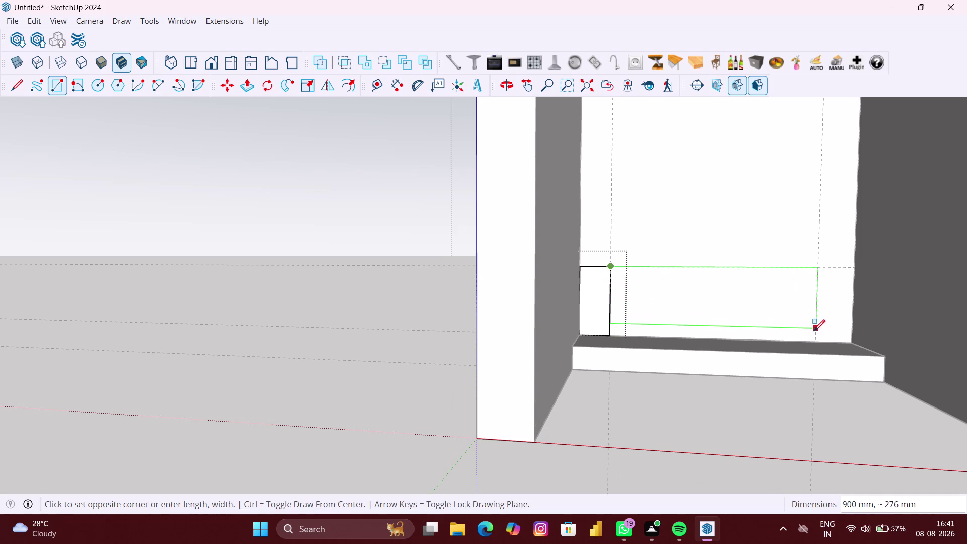
click(815, 342)
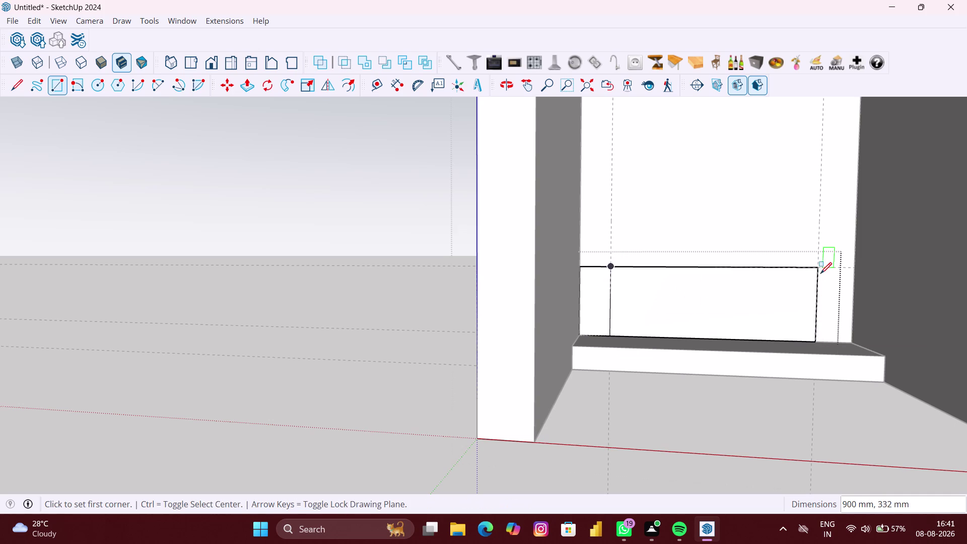
click(820, 269)
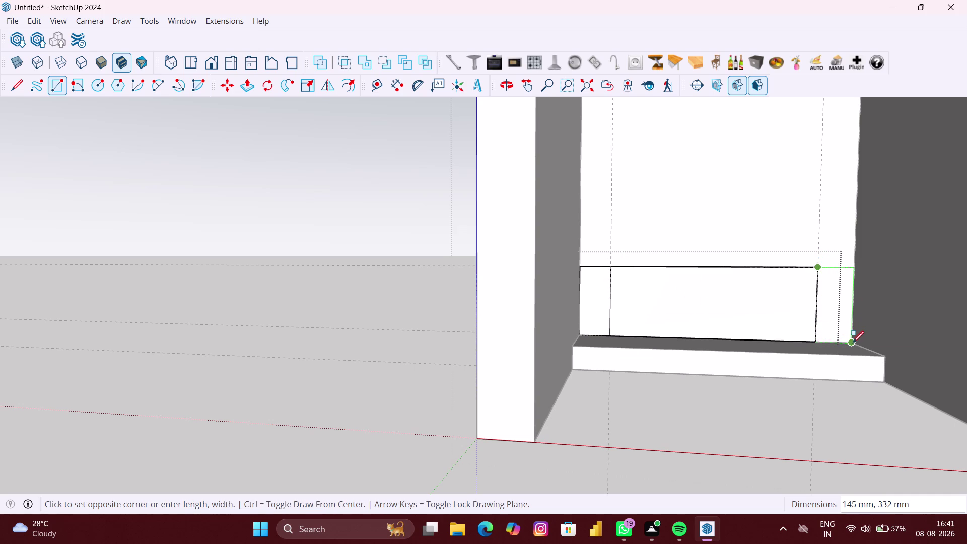
click(852, 343)
scroll(down, 3)
key(space)
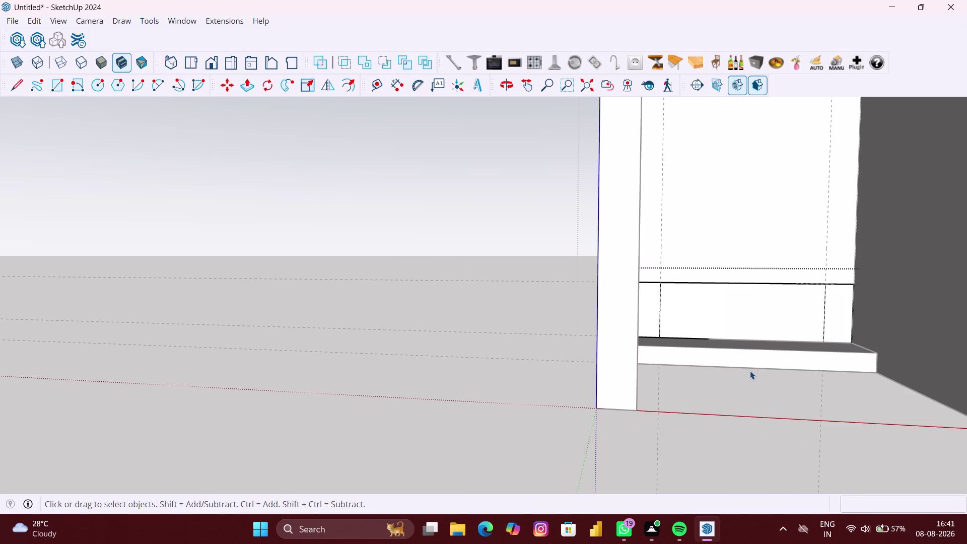
Pull the left side-panel face 380 mm out from the back wall.
scroll(up, 3)
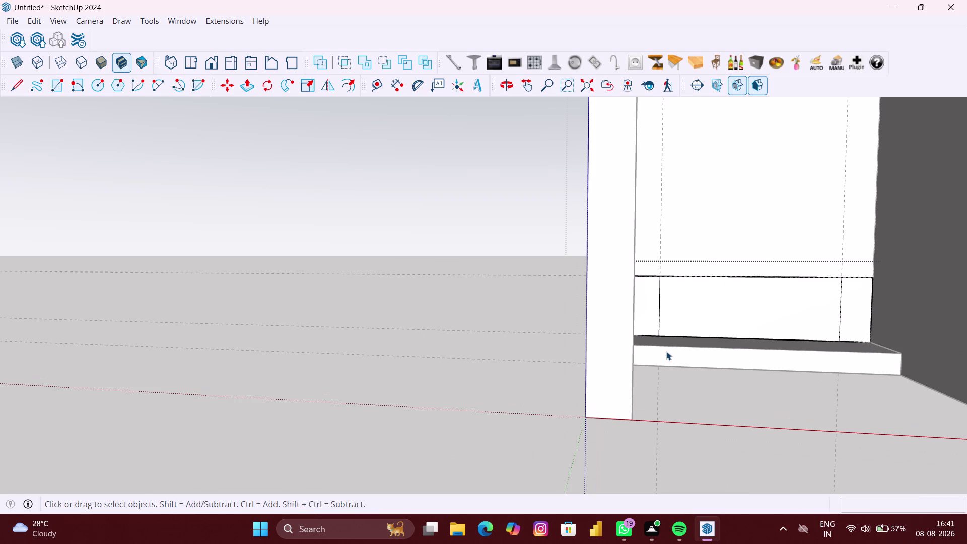
key(p)
scroll(up, 3)
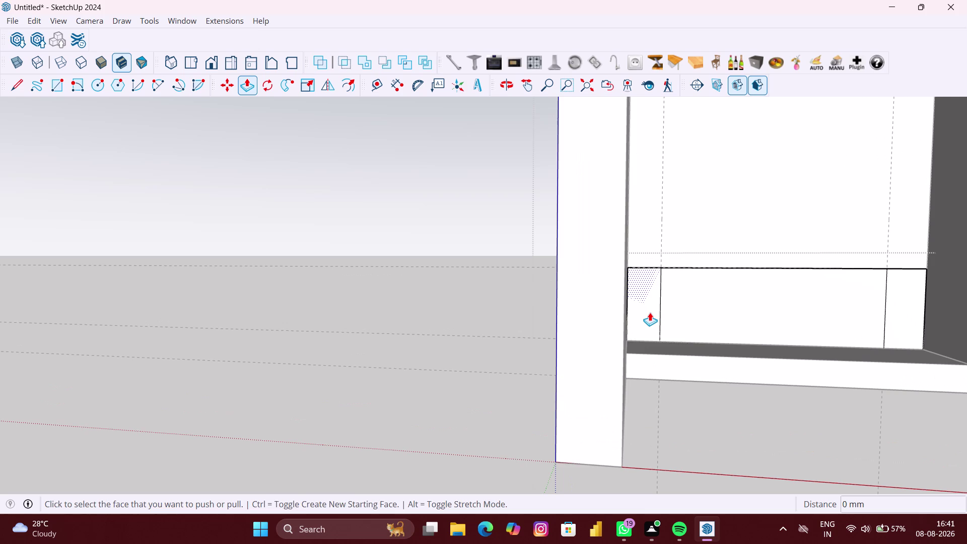
click(650, 312)
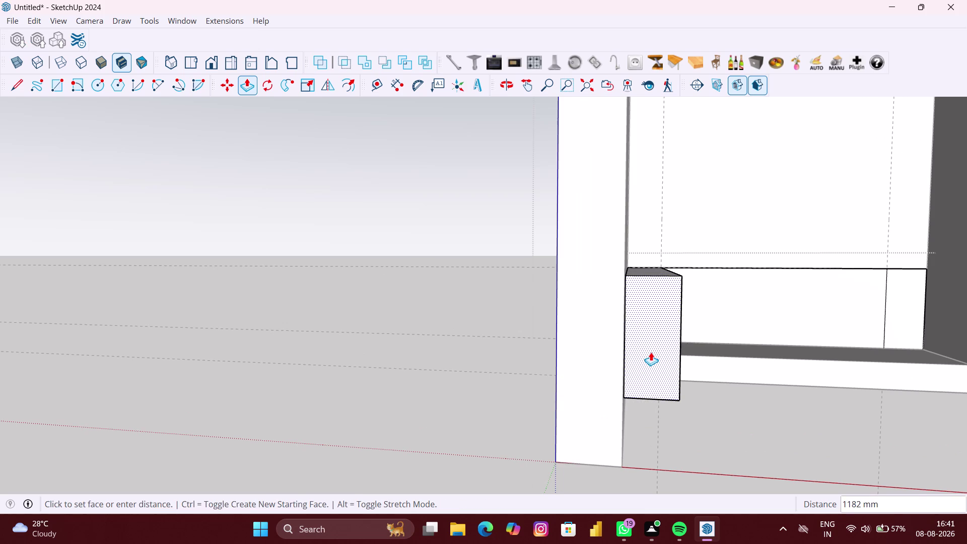
text(380)
text(MM)
key(Return)
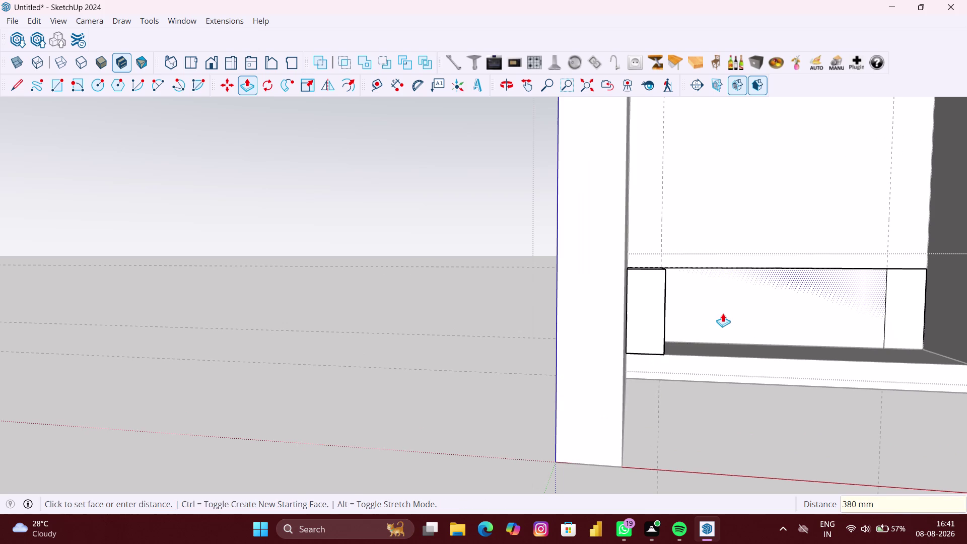
Repeat the 380 mm extrusion on the middle cabinet face.
double_click(726, 314)
middle_drag(942, 298, 934, 300)
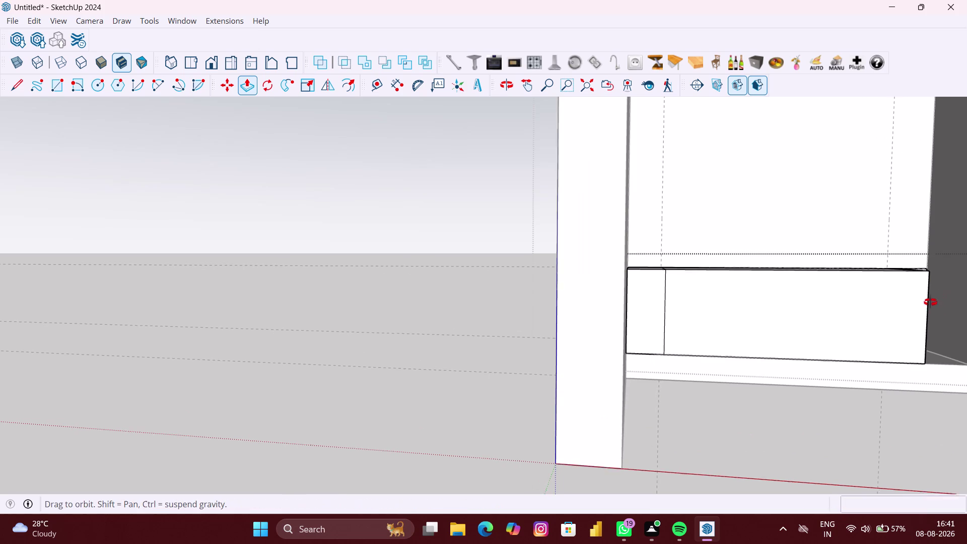
middle_drag(935, 301, 870, 324)
scroll(down, 3)
middle_drag(927, 338, 657, 293)
middle_drag(666, 298, 718, 311)
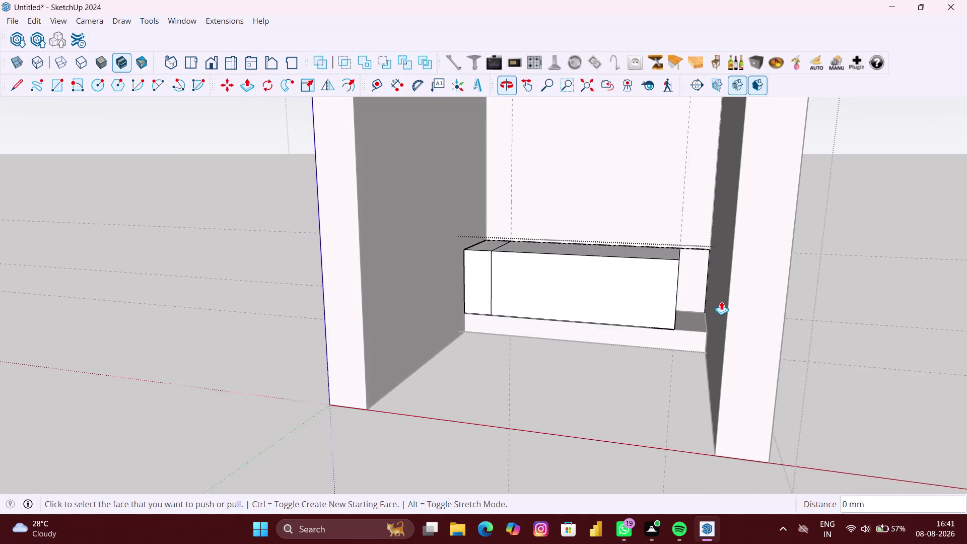
scroll(up, 3)
Repeat the 380 mm extrusion on the right side-panel face.
double_click(699, 280)
scroll(down, 3)
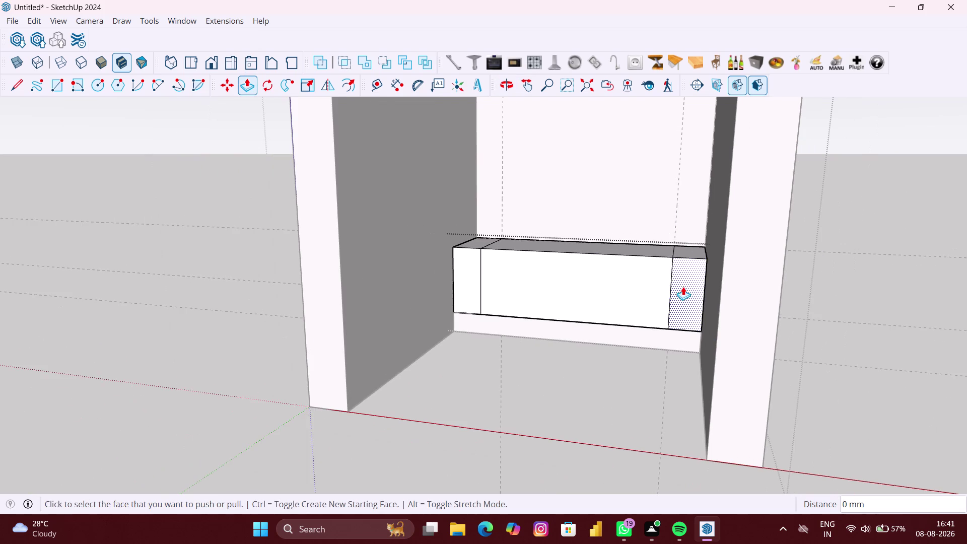
middle_drag(683, 286, 703, 293)
scroll(down, 3)
key(space)
scroll(up, 3)
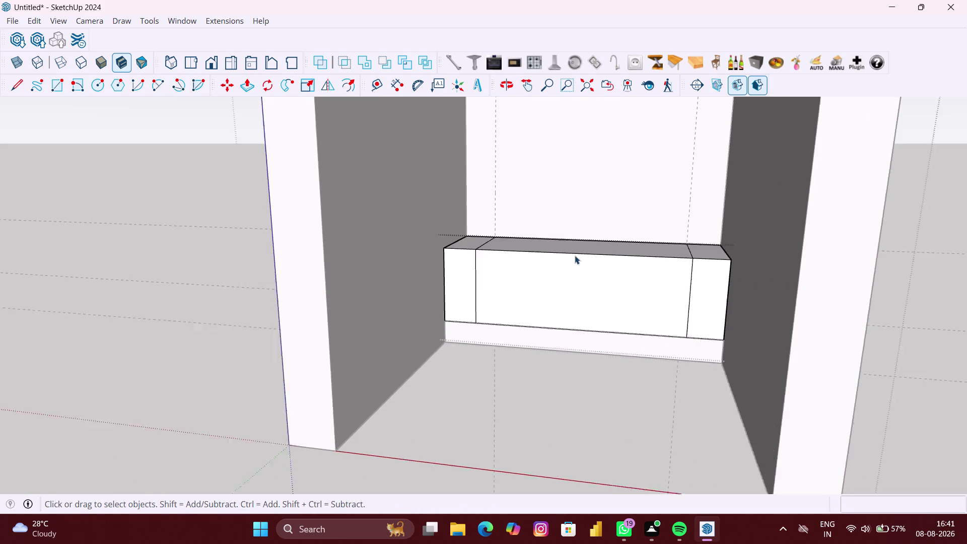
scroll(up, 3)
middle_drag(528, 235, 540, 235)
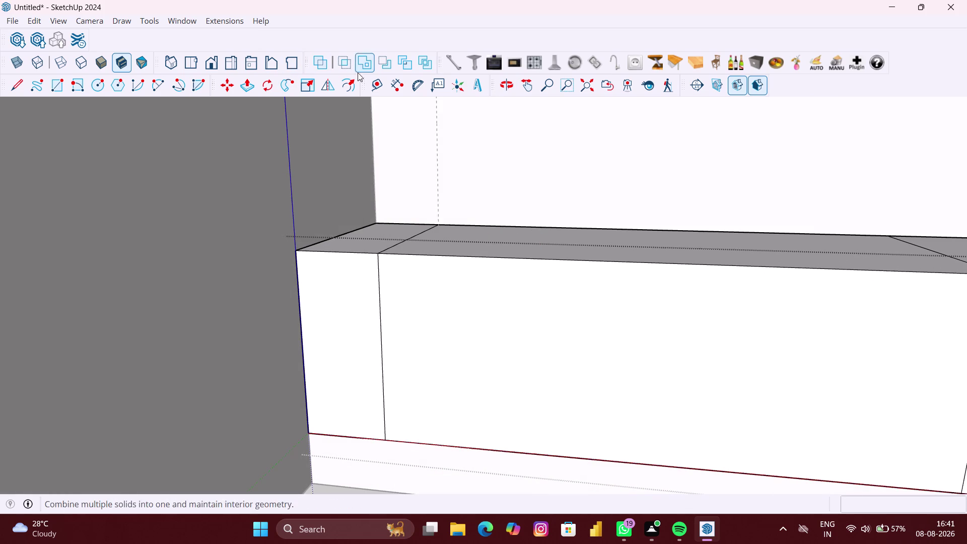
Place a horizontal guide 18 mm above the cabinet's top back edge.
click(377, 87)
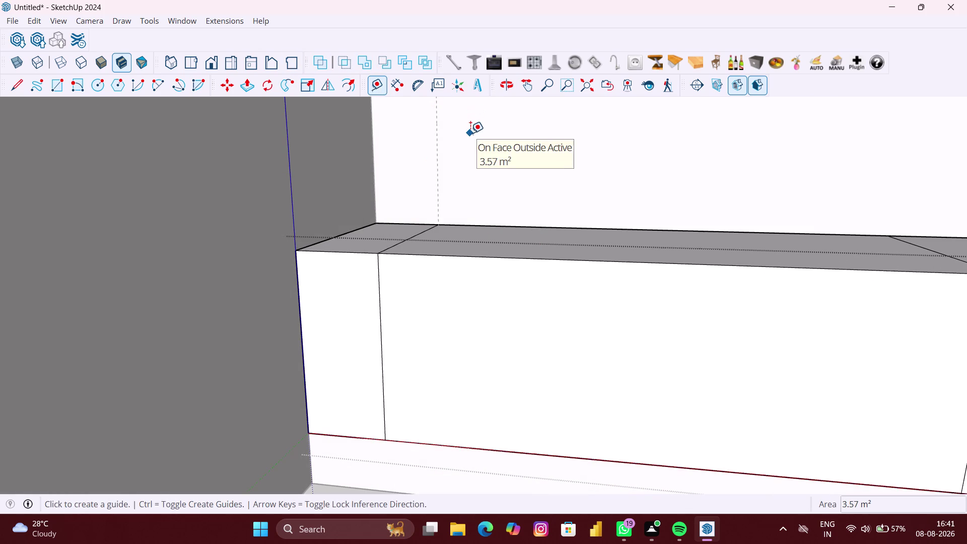
scroll(down, 3)
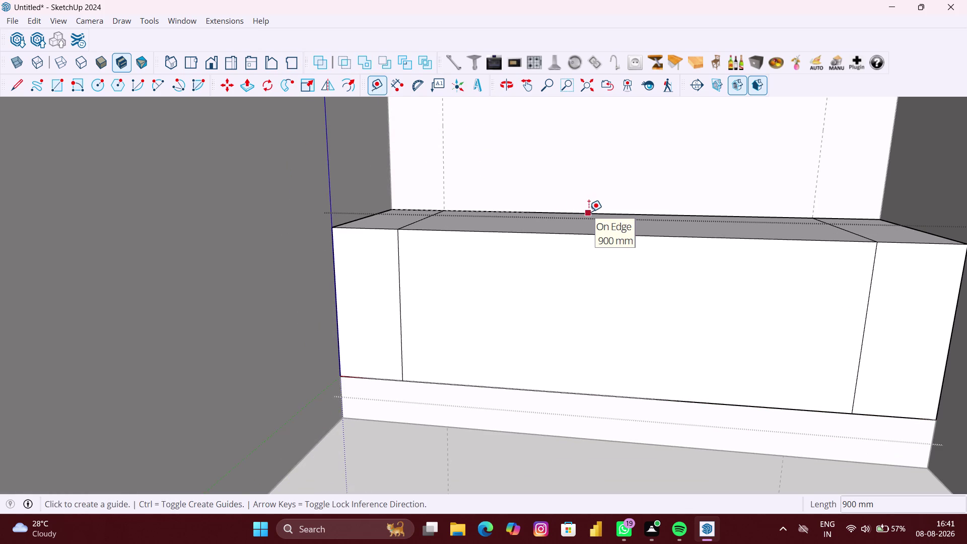
click(589, 212)
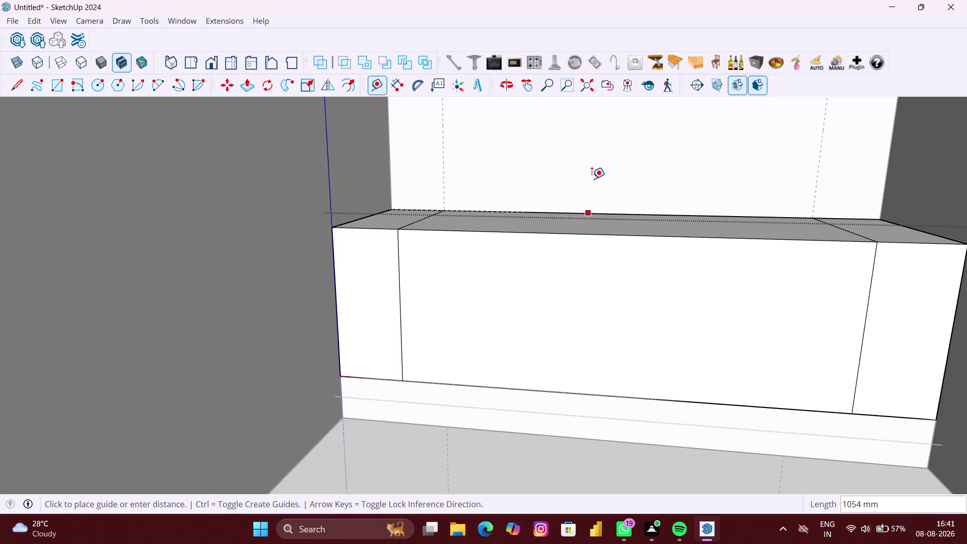
scroll(down, 3)
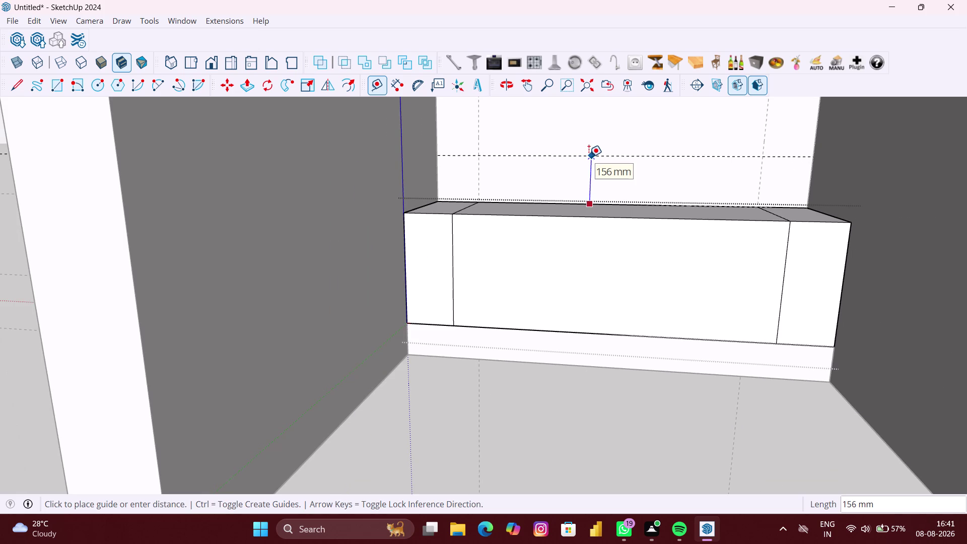
text(18)
text(MM)
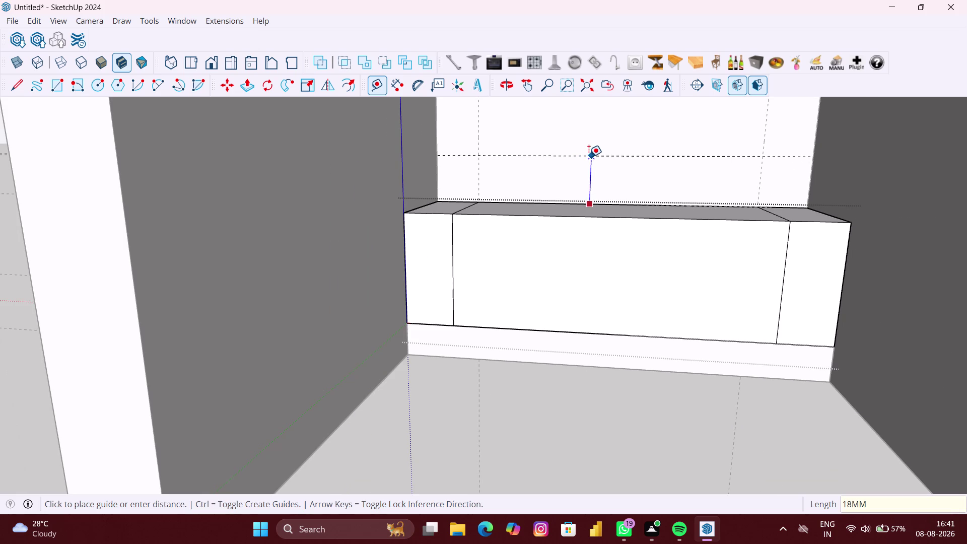
key(Return)
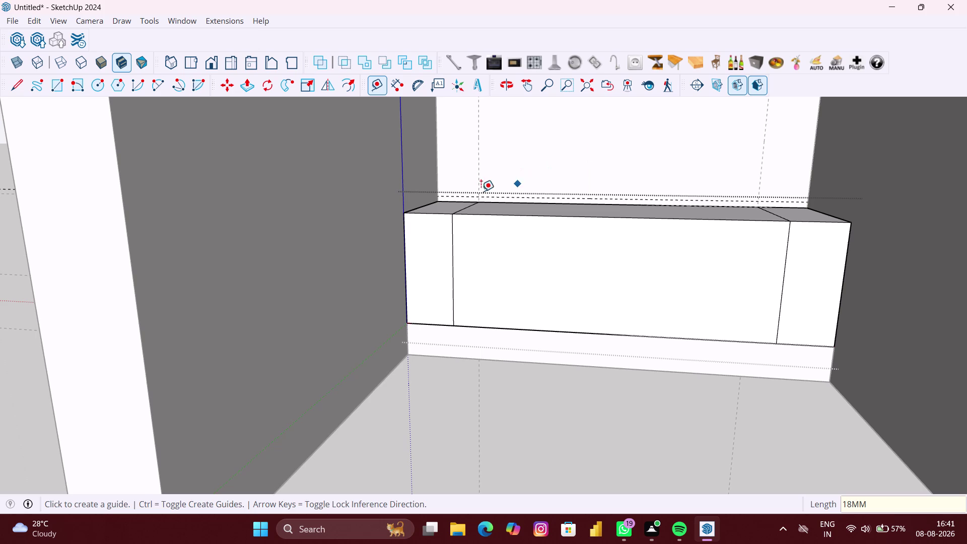
key(space)
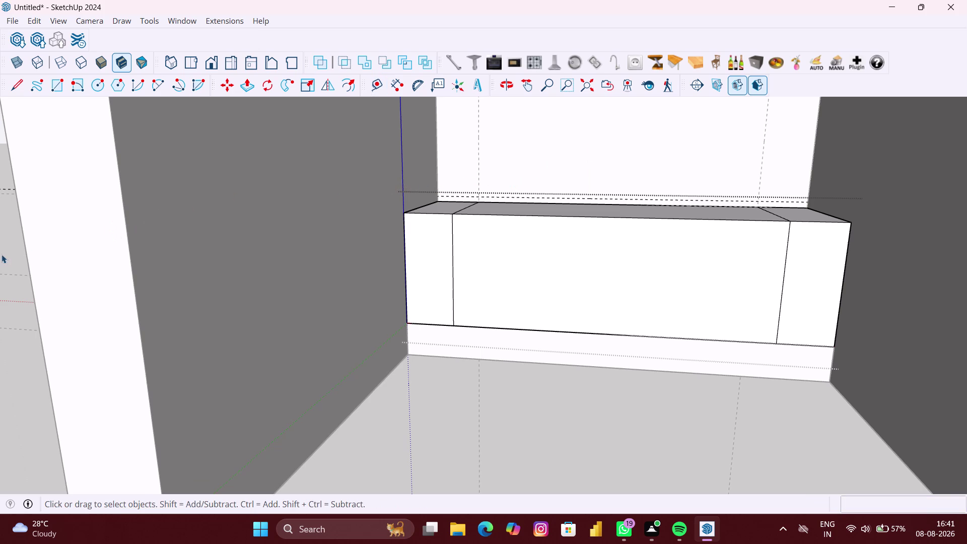
right_click(2, 254)
click(51, 293)
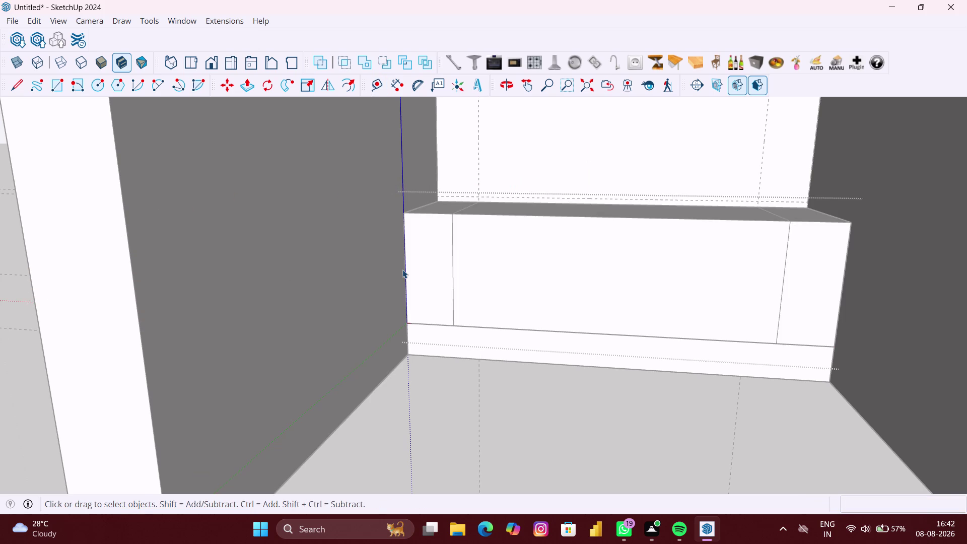
Start the 18 mm strip rectangle at the guide corner by the left wall.
key(r)
scroll(up, 3)
scroll(up, 3)
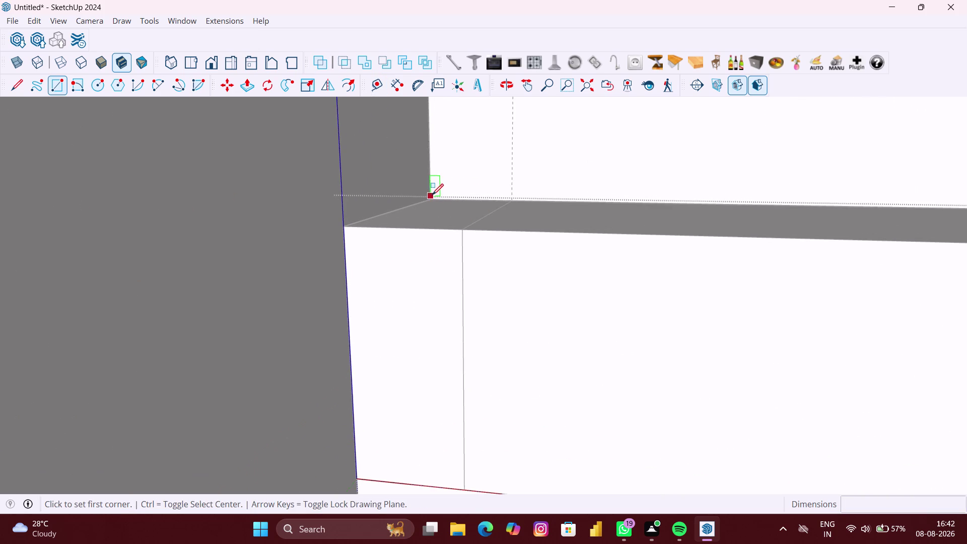
scroll(up, 3)
middle_drag(432, 200, 434, 232)
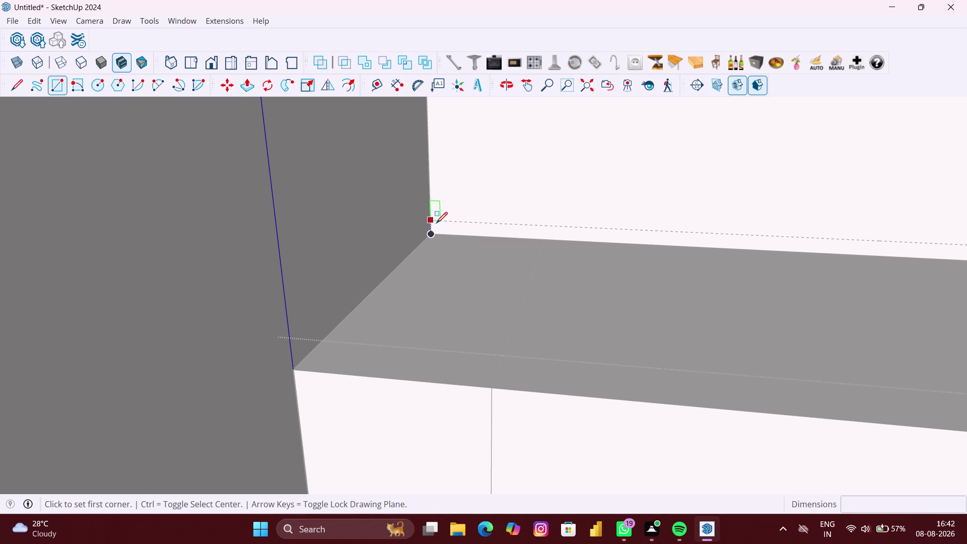
click(432, 221)
Finish the 1190 mm strip at the right end of the cabinet's top back edge.
scroll(down, 3)
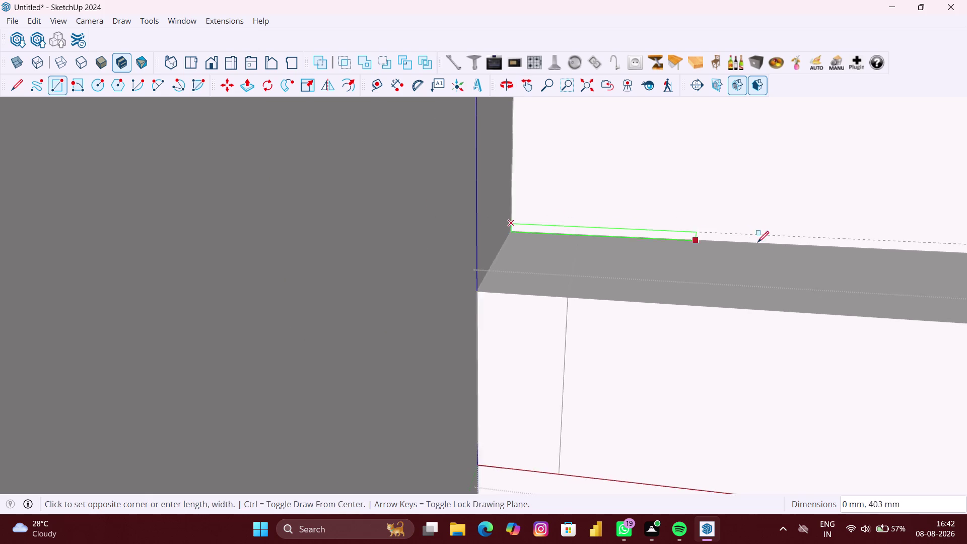
scroll(down, 3)
middle_drag(807, 247, 513, 193)
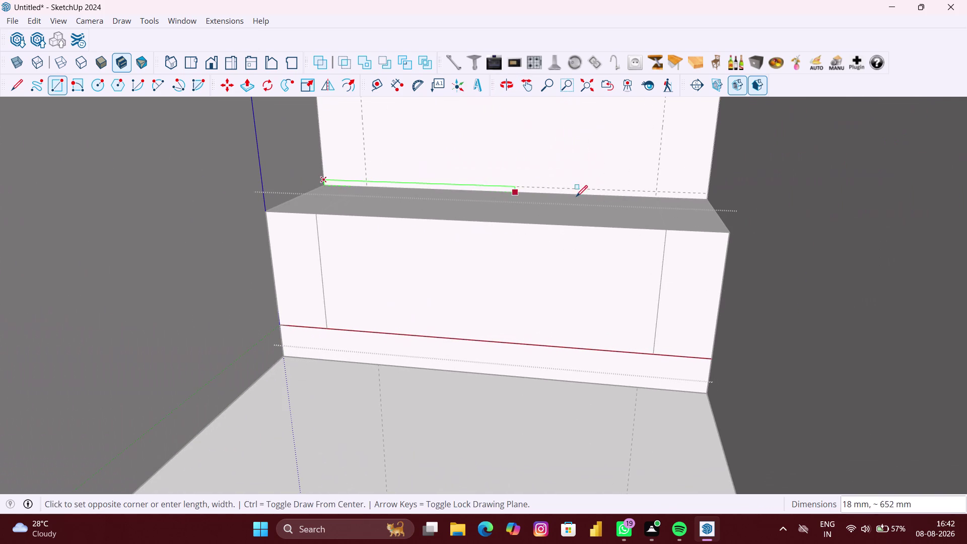
scroll(up, 3)
scroll(up, 3)
scroll(up, 3)
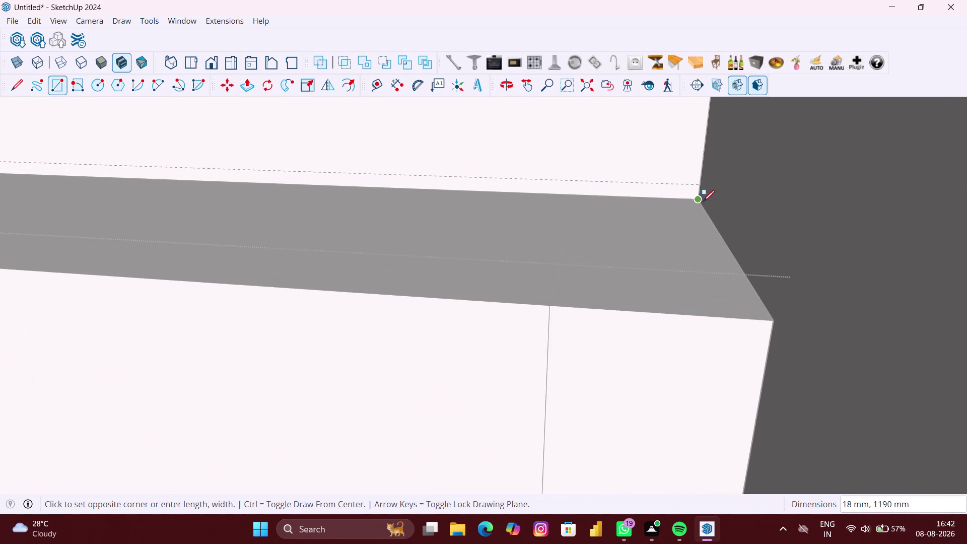
scroll(up, 3)
click(699, 199)
scroll(down, 3)
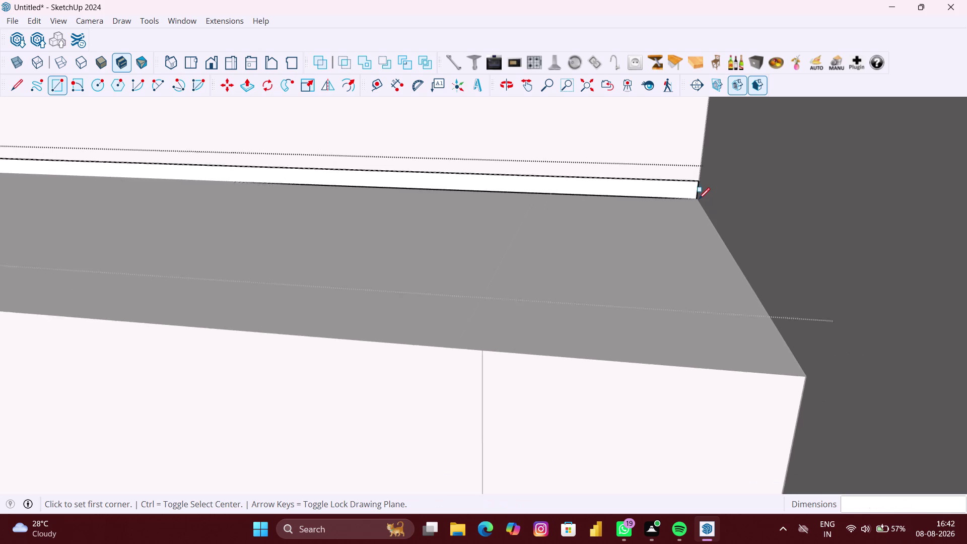
scroll(down, 3)
key(space)
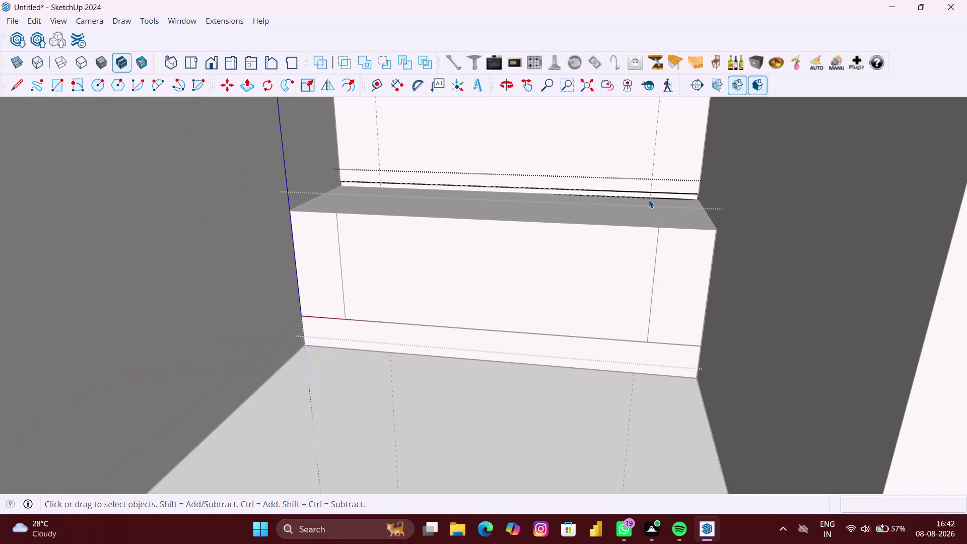